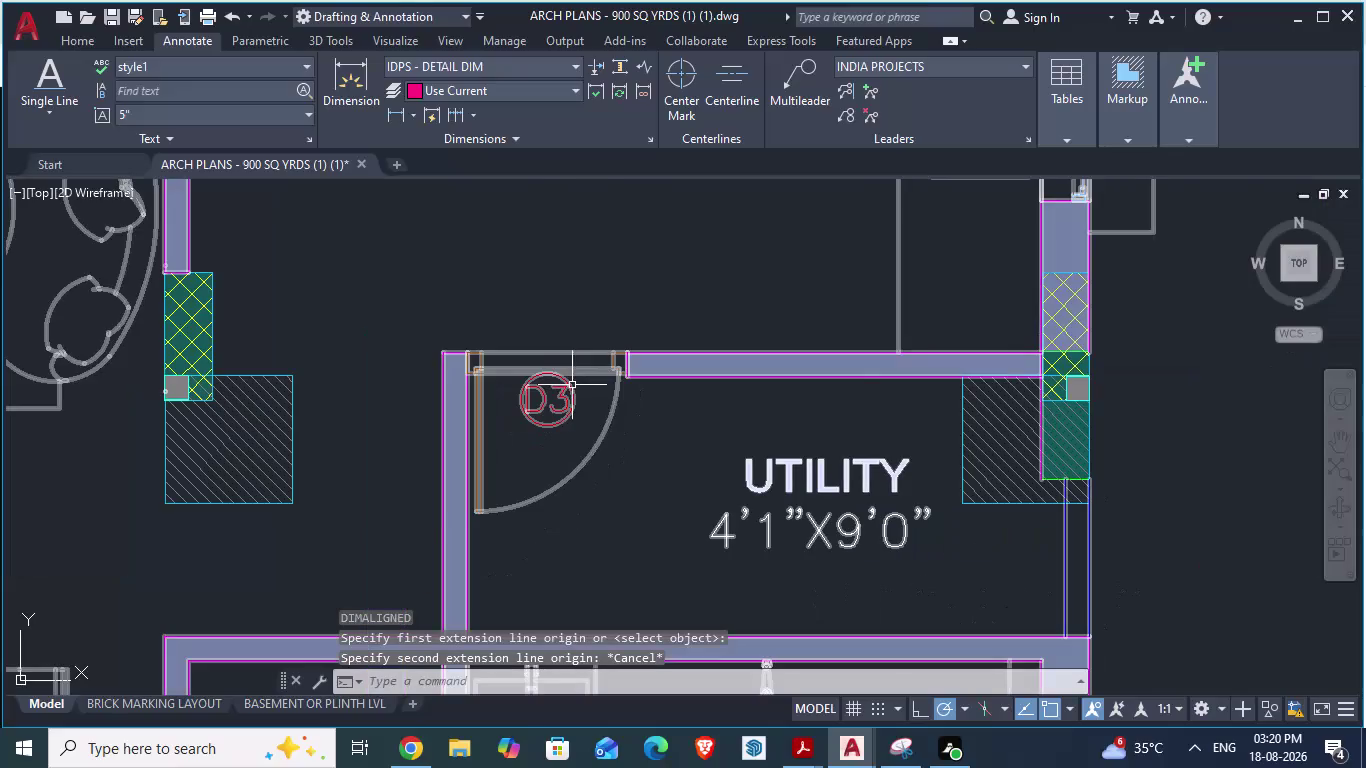
Switch to GF_AUTOCAD and start an aligned dimension on the opening, then cancel it.
scroll(down, 3)
scroll(down, 3)
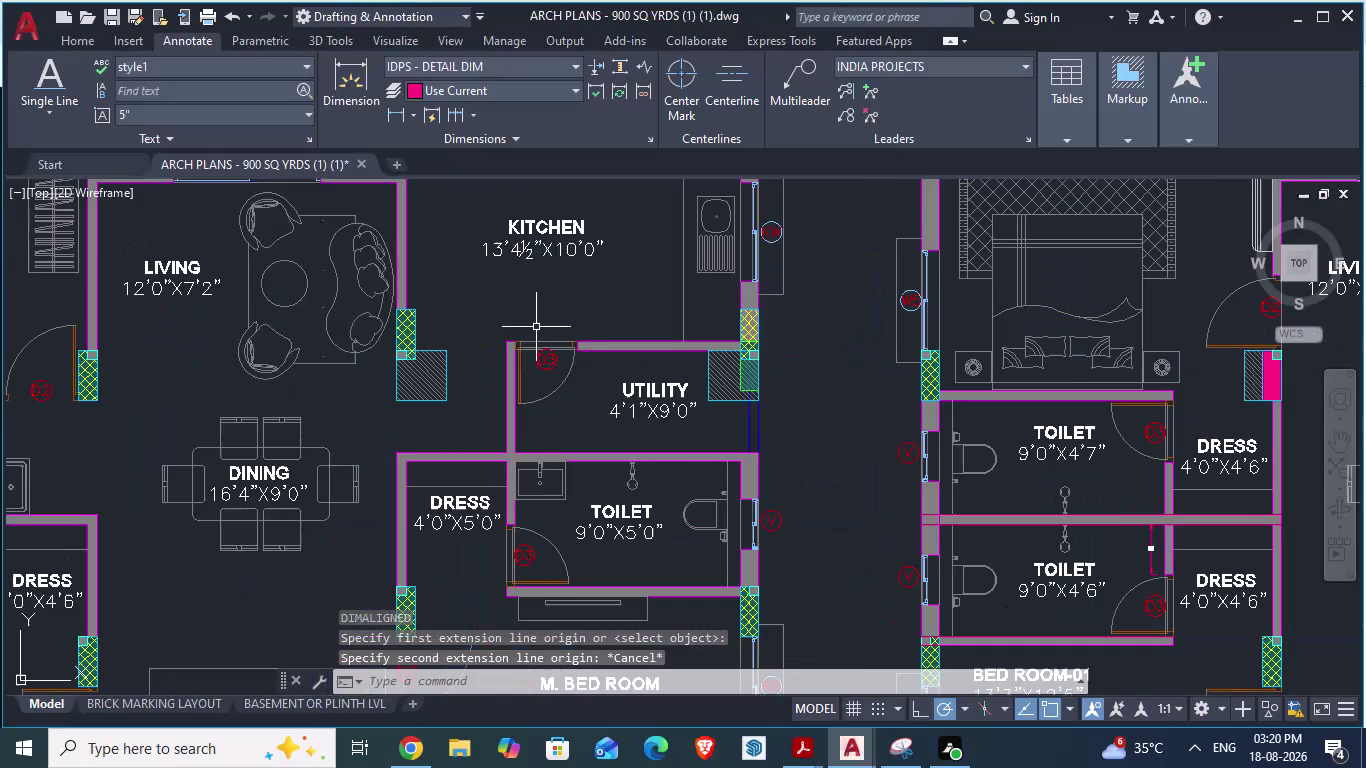
key(Tab)
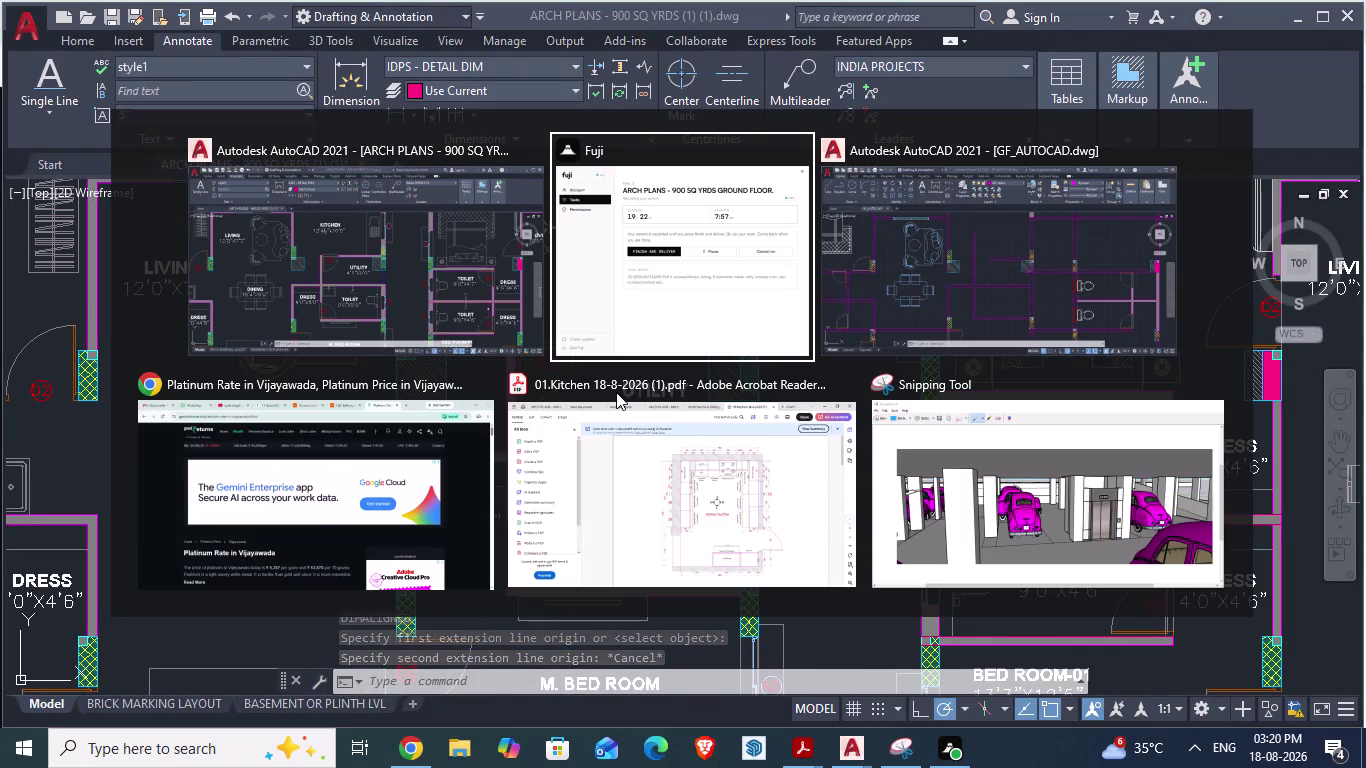
key(alt+Tab)
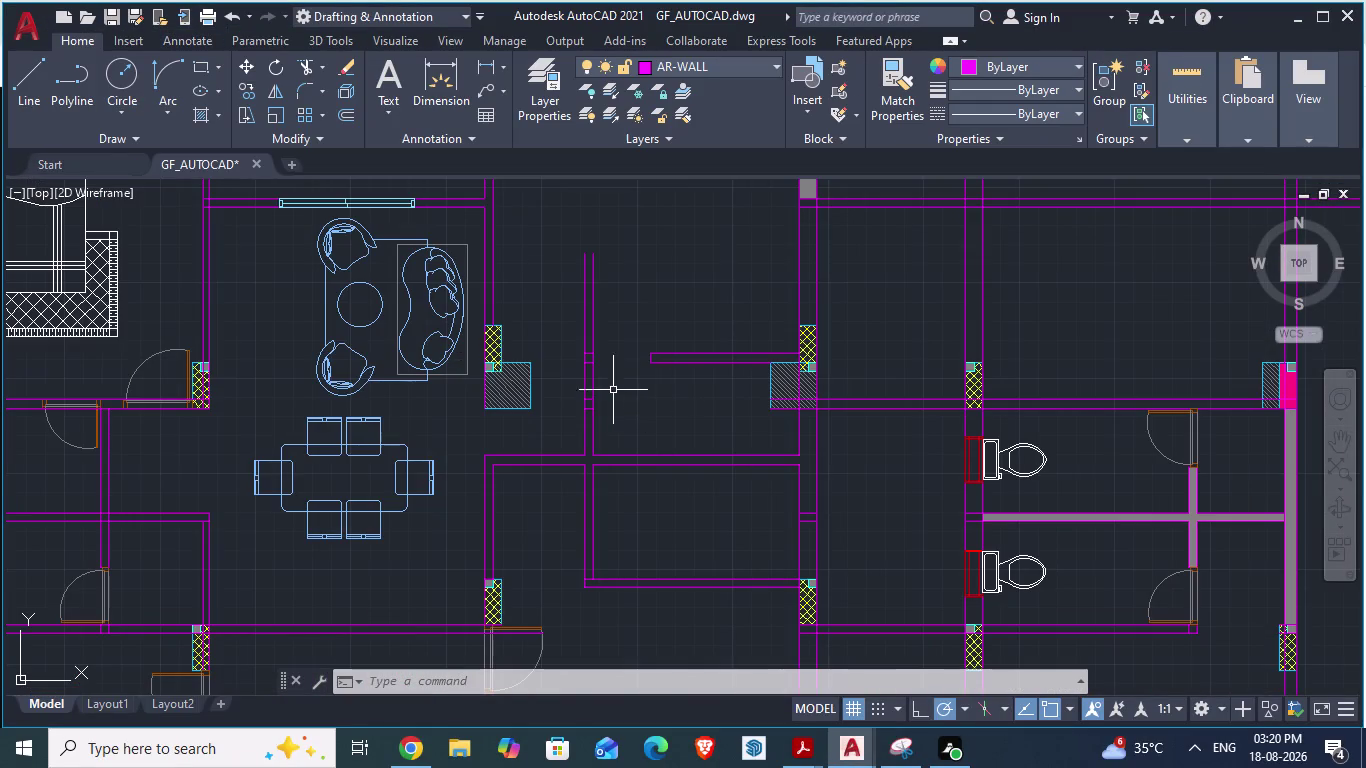
scroll(up, 3)
text(d)
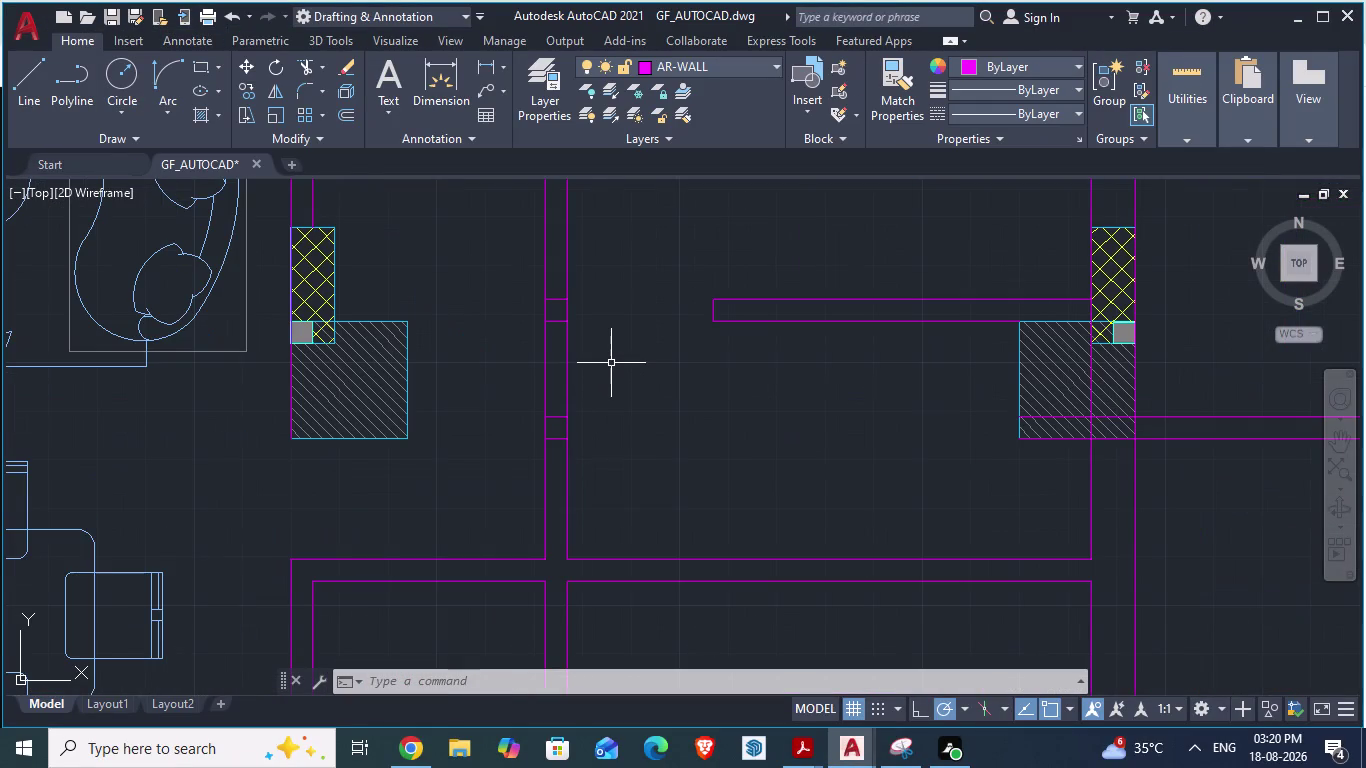
text(a)
key(Return)
scroll(up, 3)
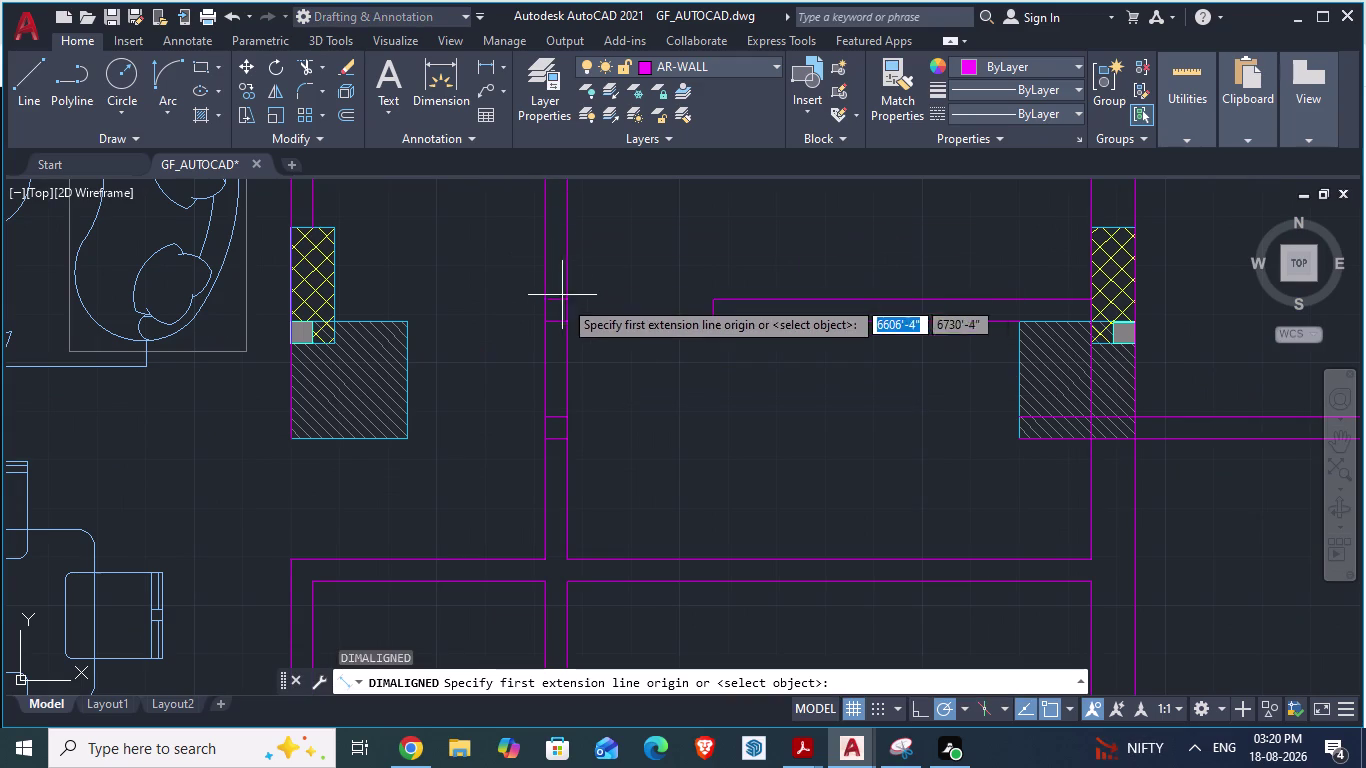
click(567, 302)
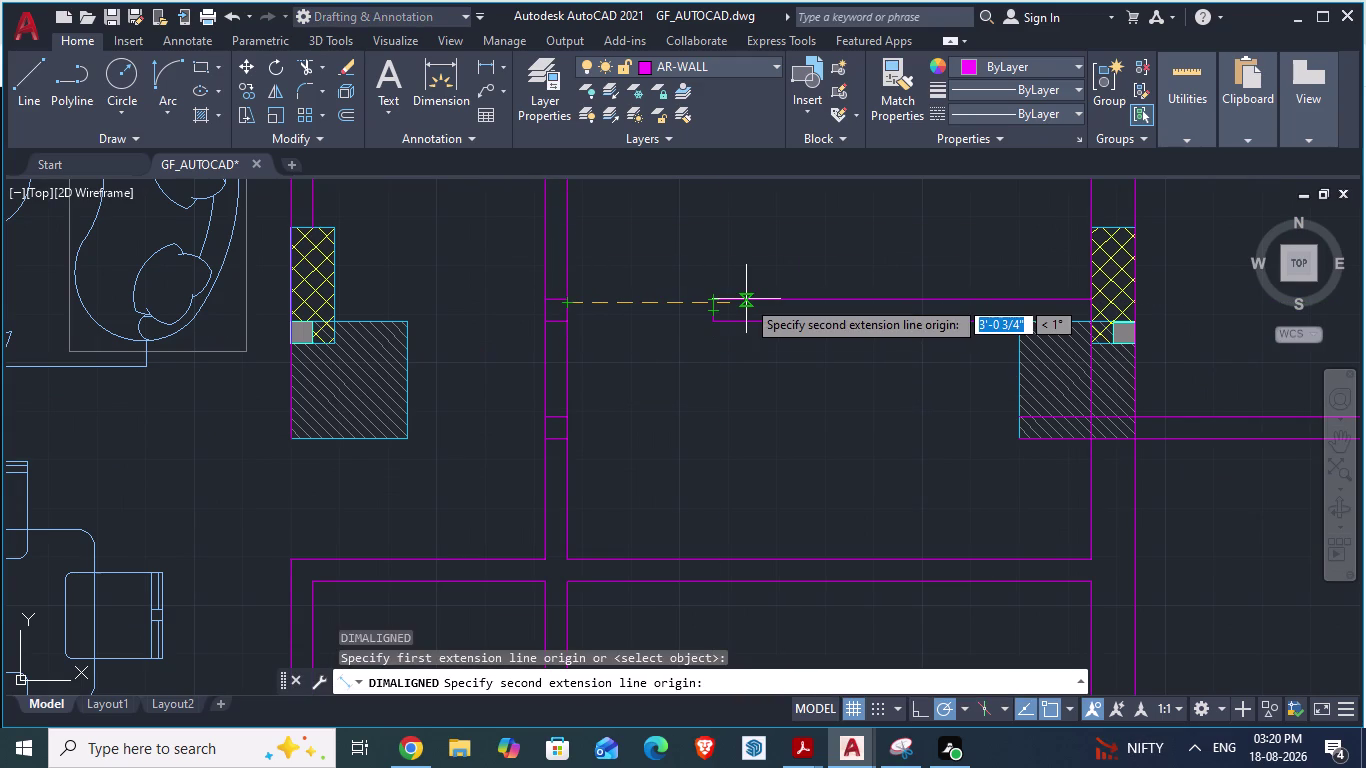
key(Escape)
Rerun DA from the opening's wall edge to read its width, then cancel.
scroll(up, 3)
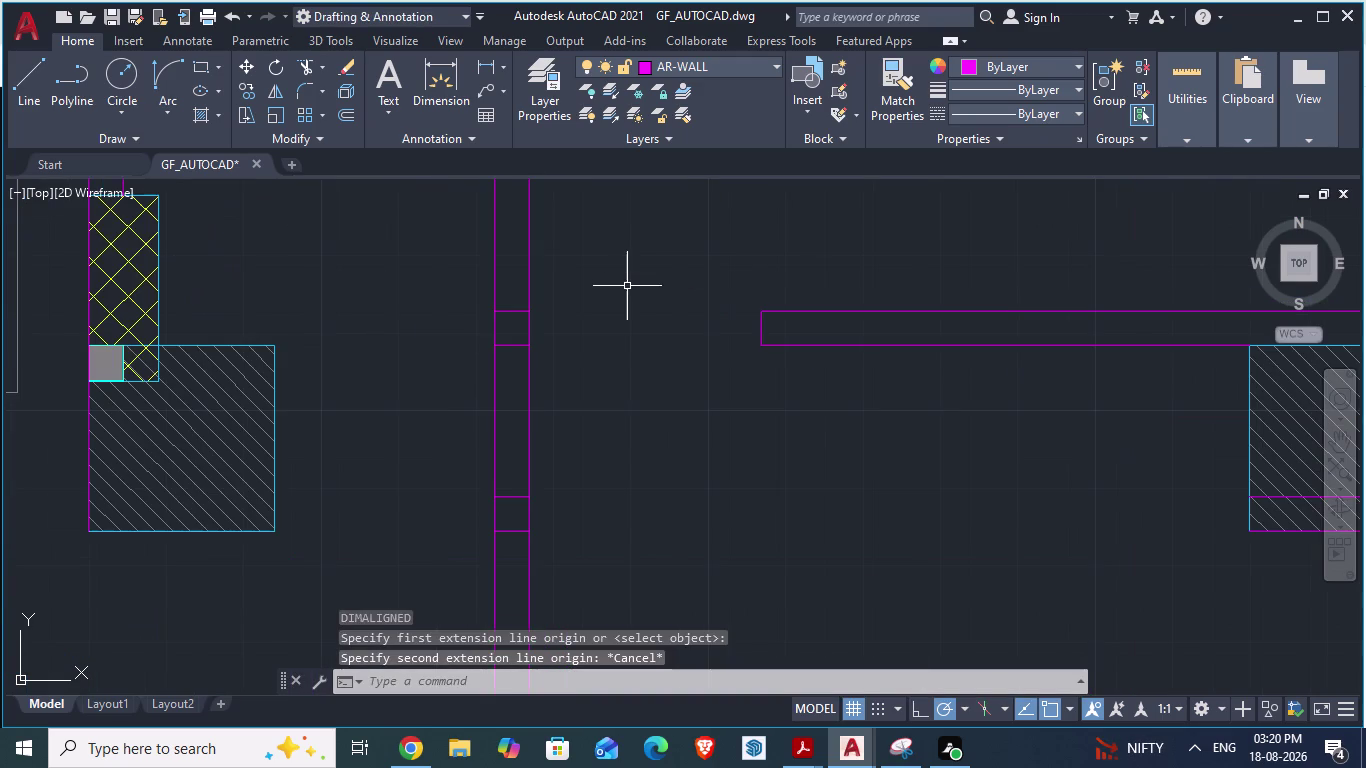
text(da)
key(Return)
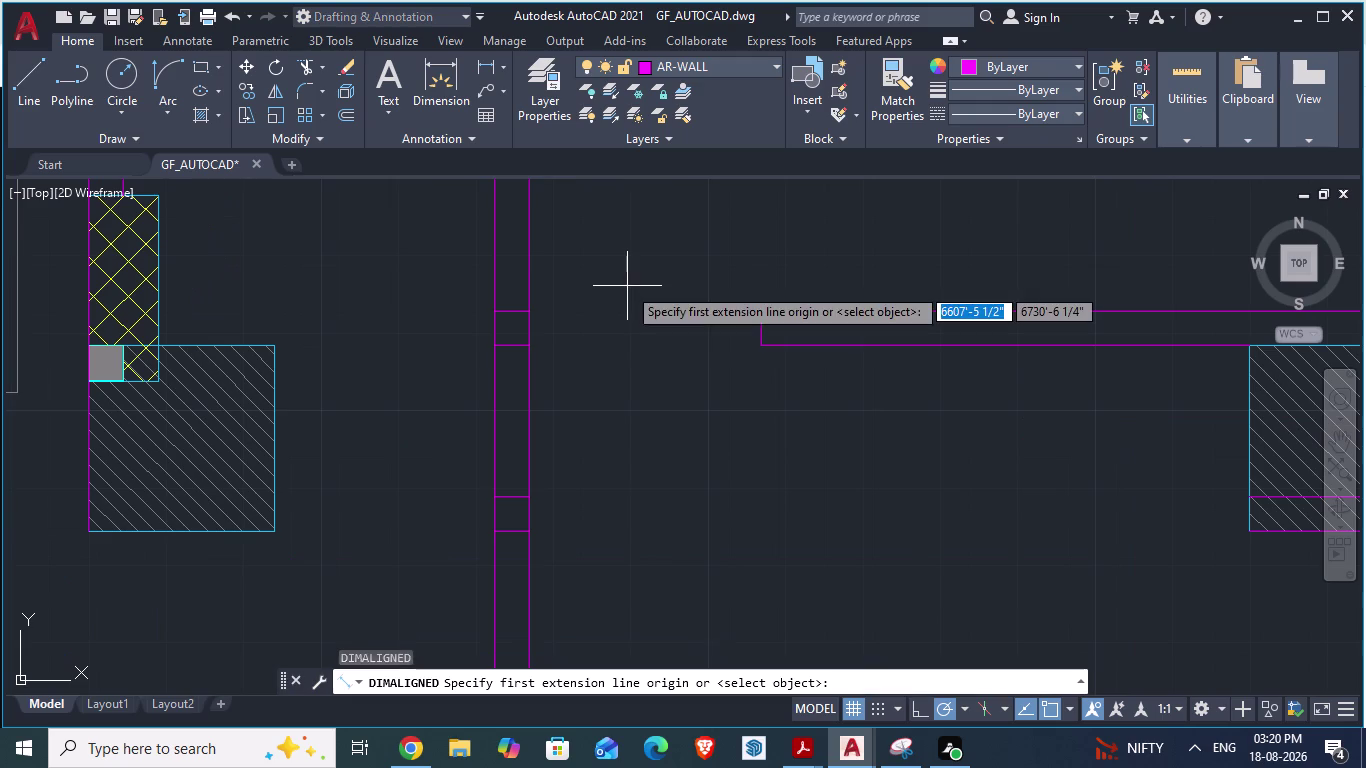
click(761, 309)
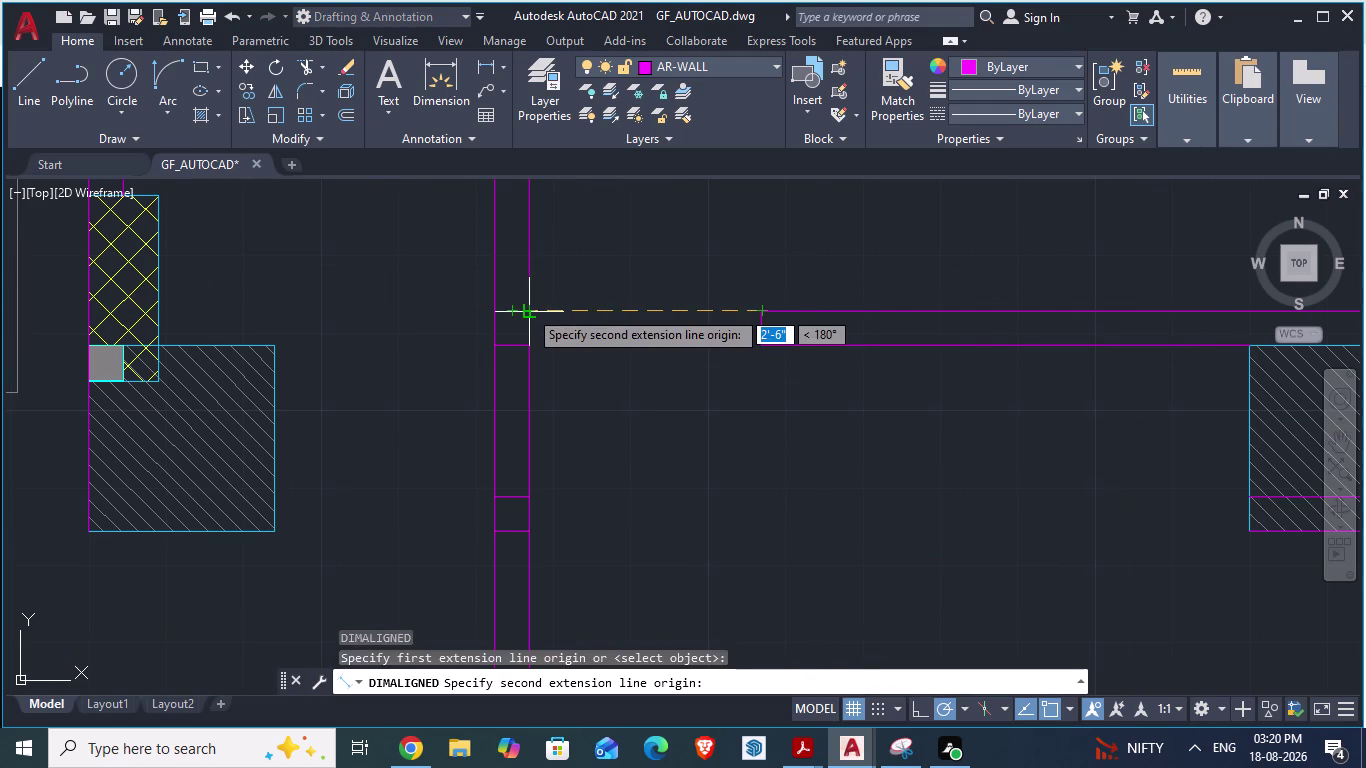
key(Escape)
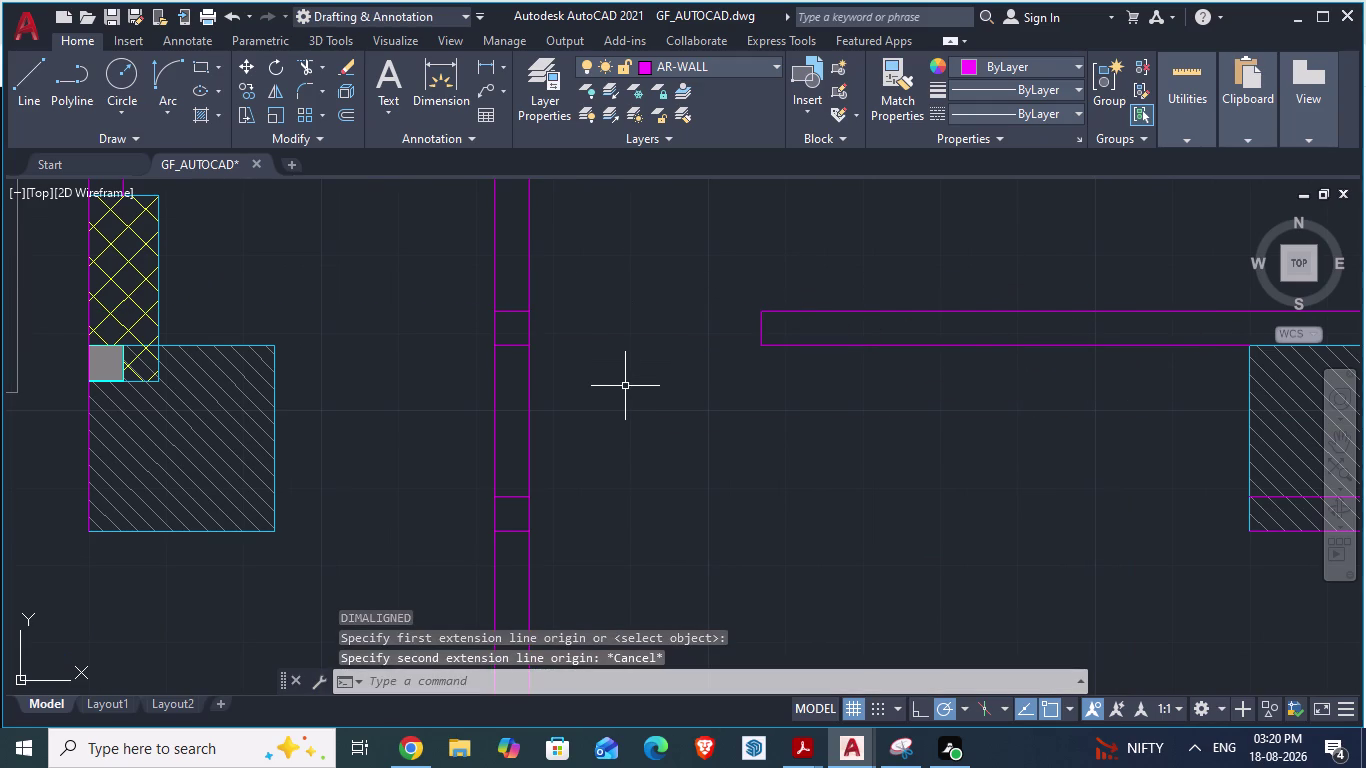
Flip to ARCH PLANS for comparison and return to GF_AUTOCAD.
key(alt+Tab)
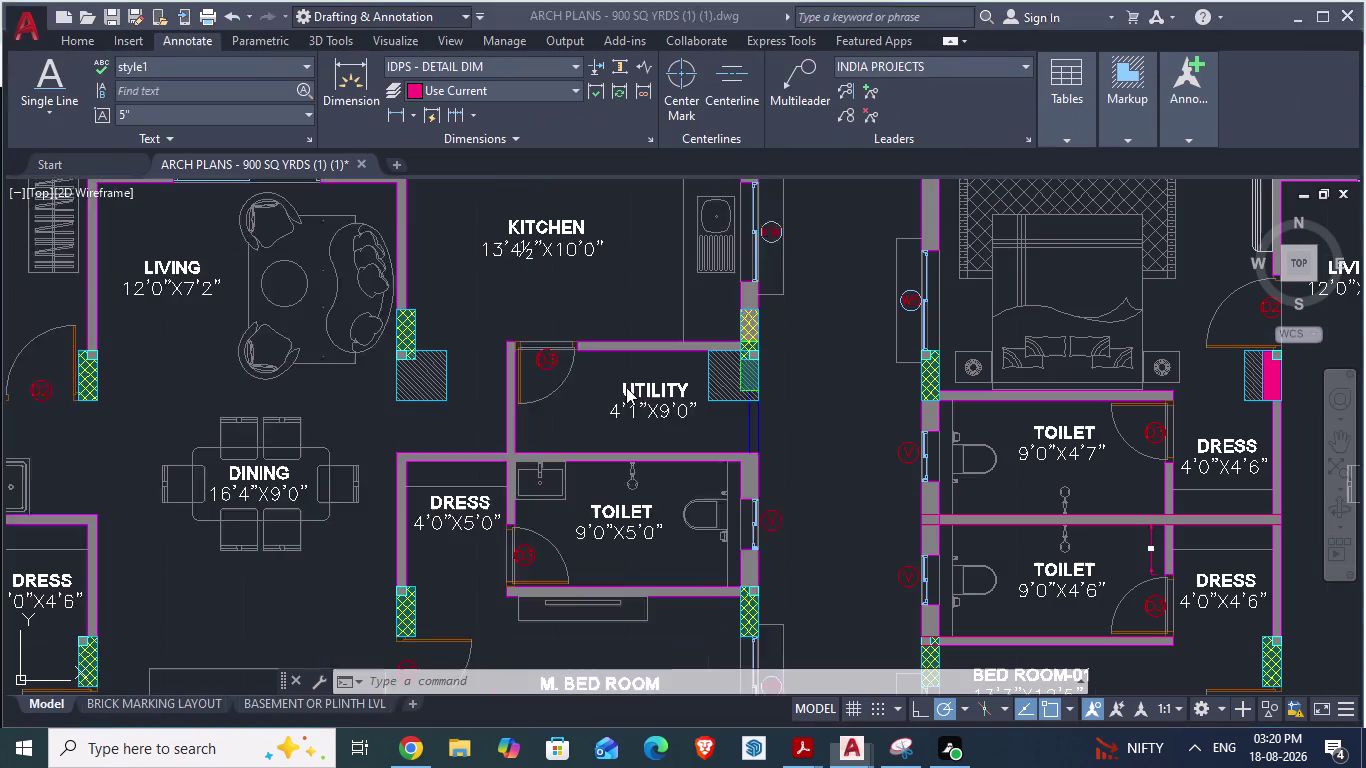
key(alt+Tab)
key(alt+Tab)
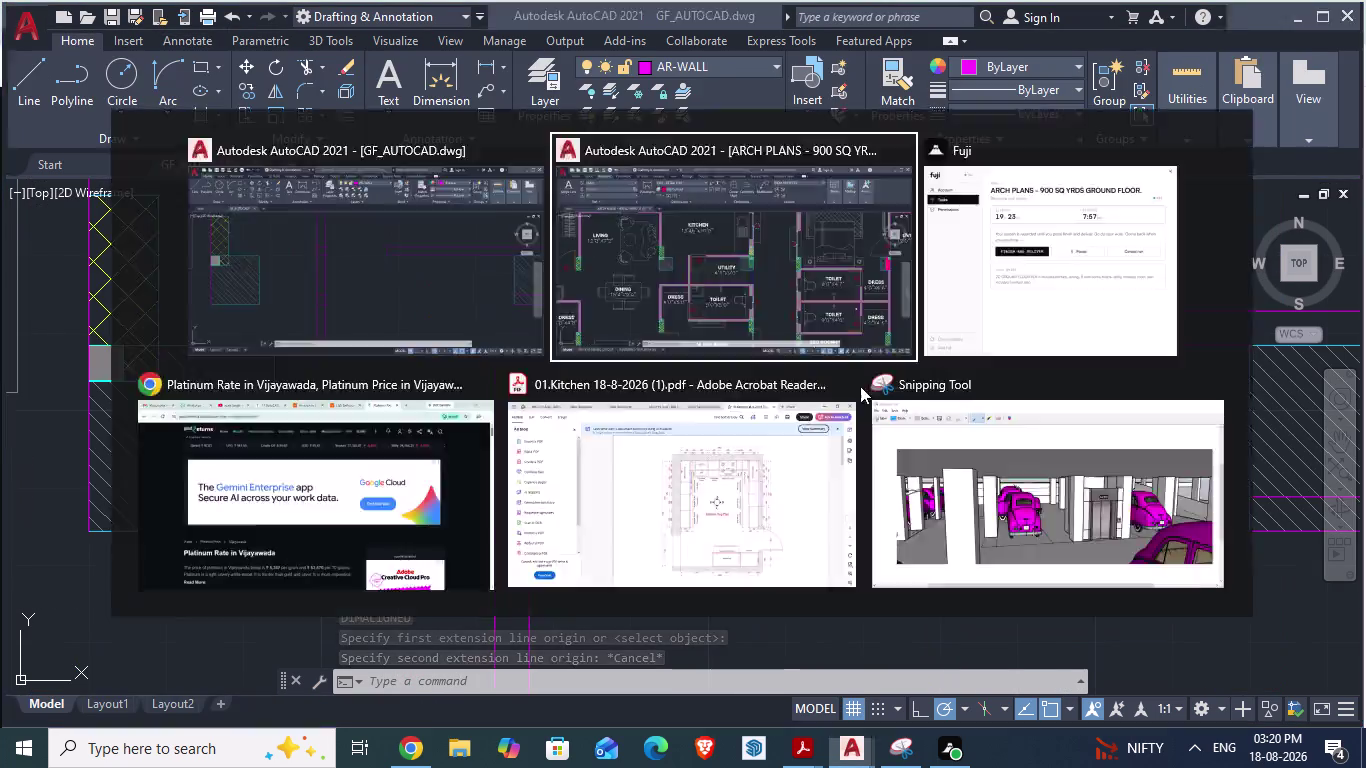
key(alt+Tab)
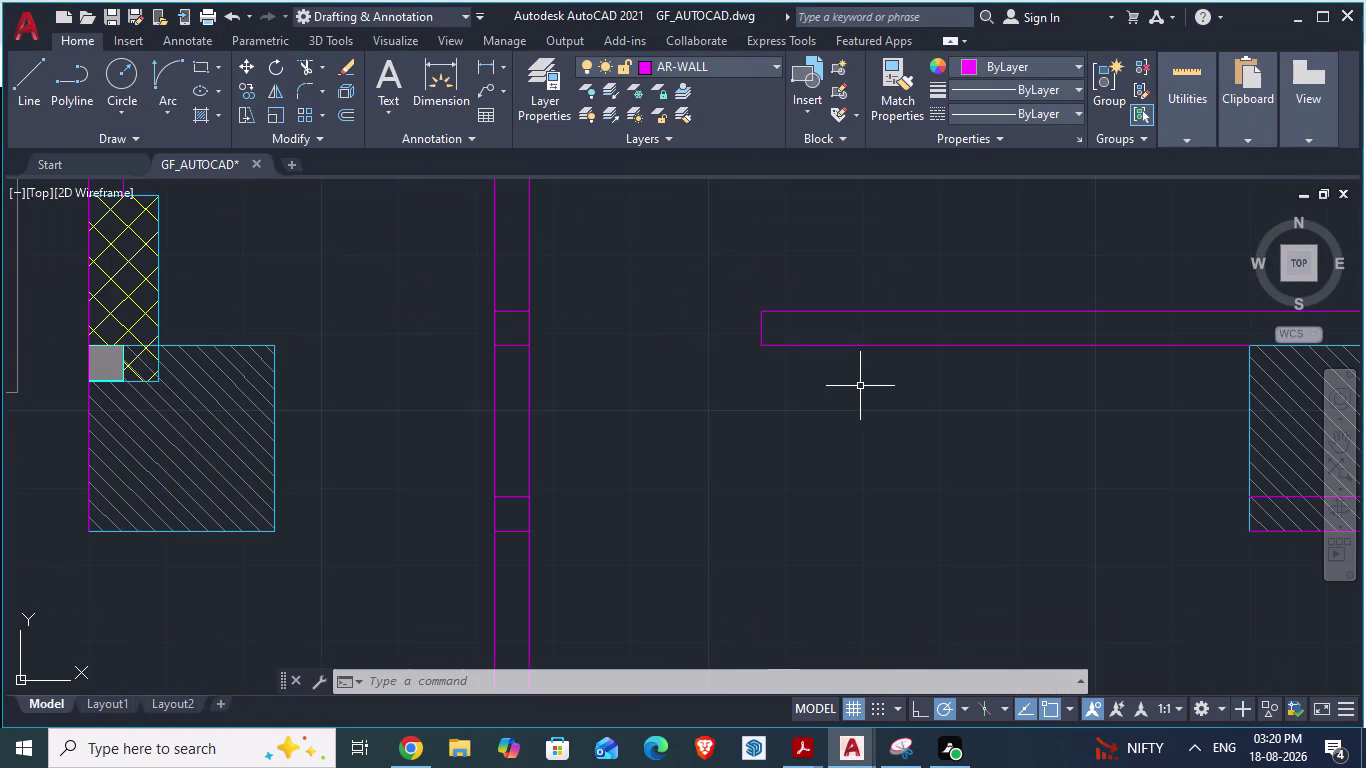
key(alt+Tab)
key(alt+Tab)
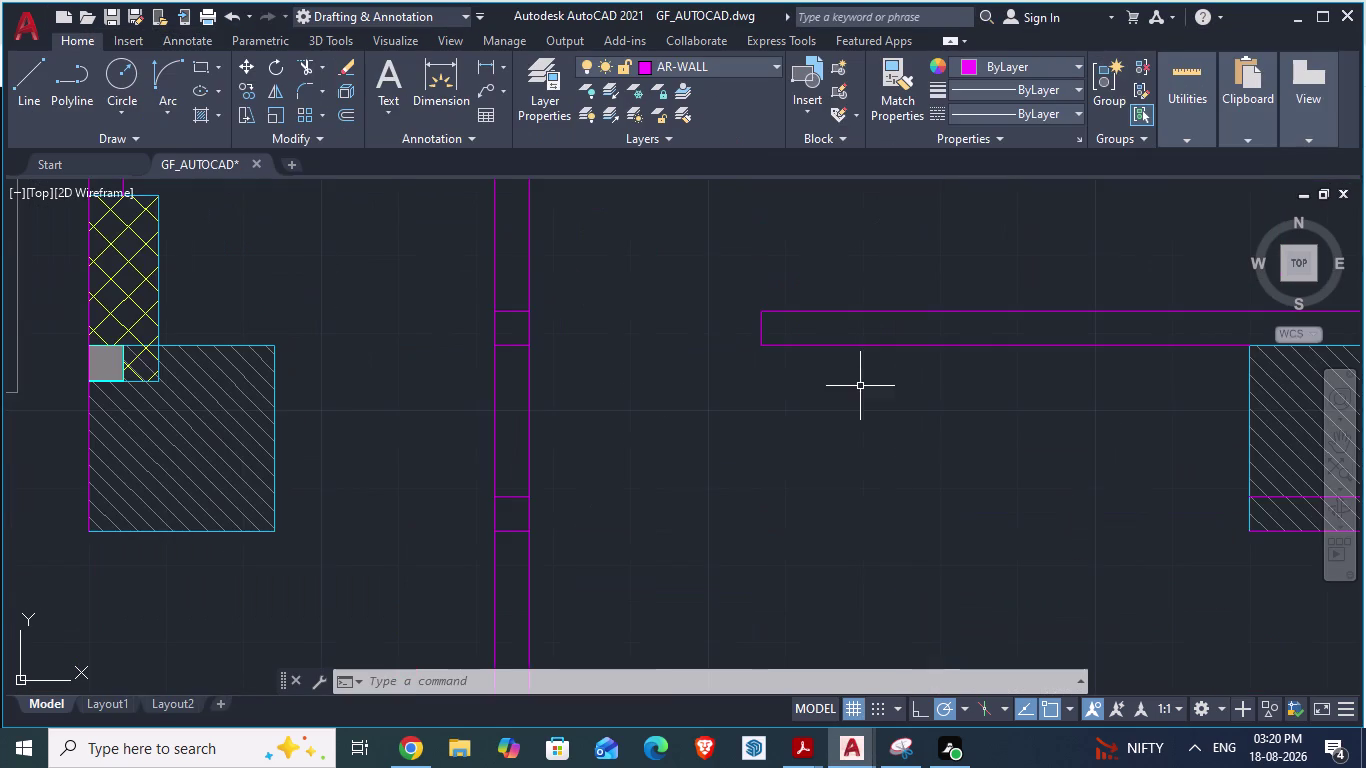
scroll(down, 3)
Trim the wall lines crossing the opening and a leftover wall segment.
text(t)
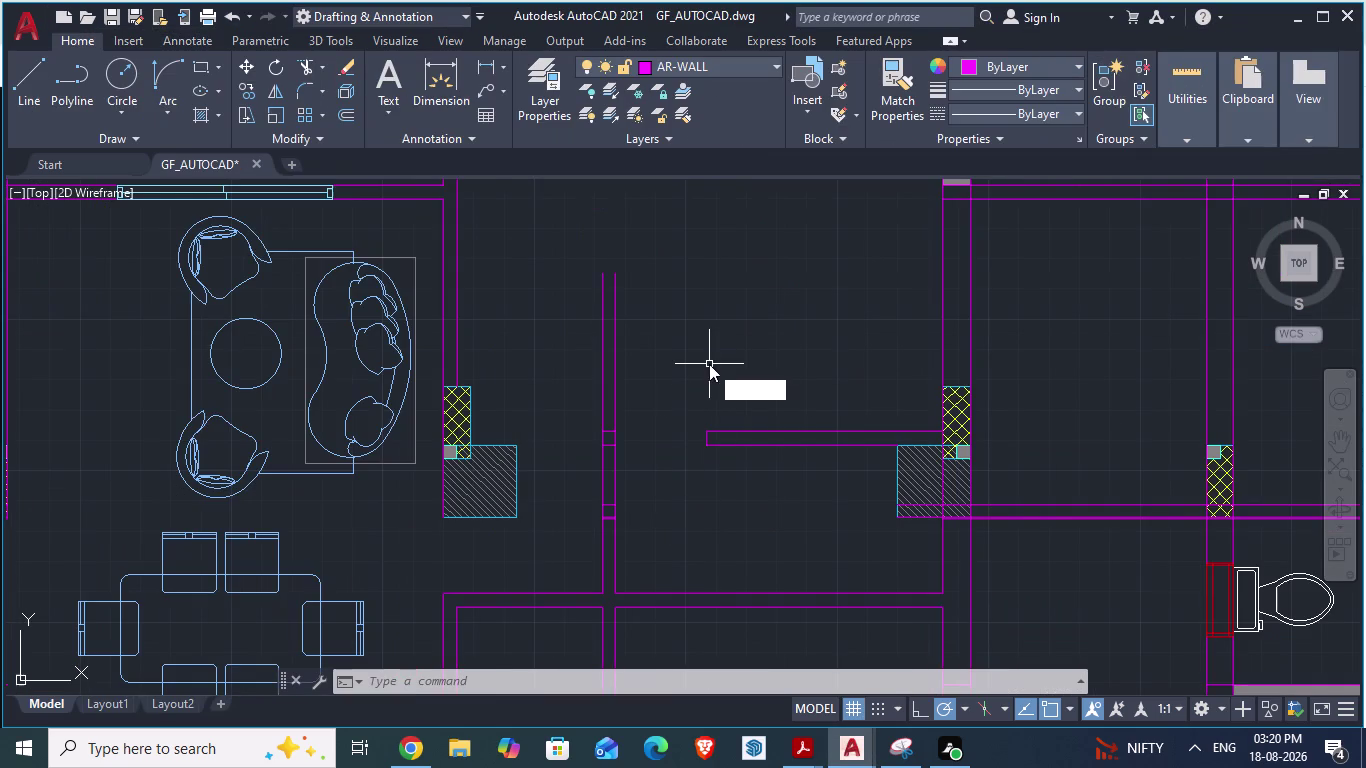
text(r)
key(Return)
drag(586, 321, 632, 338)
scroll(up, 3)
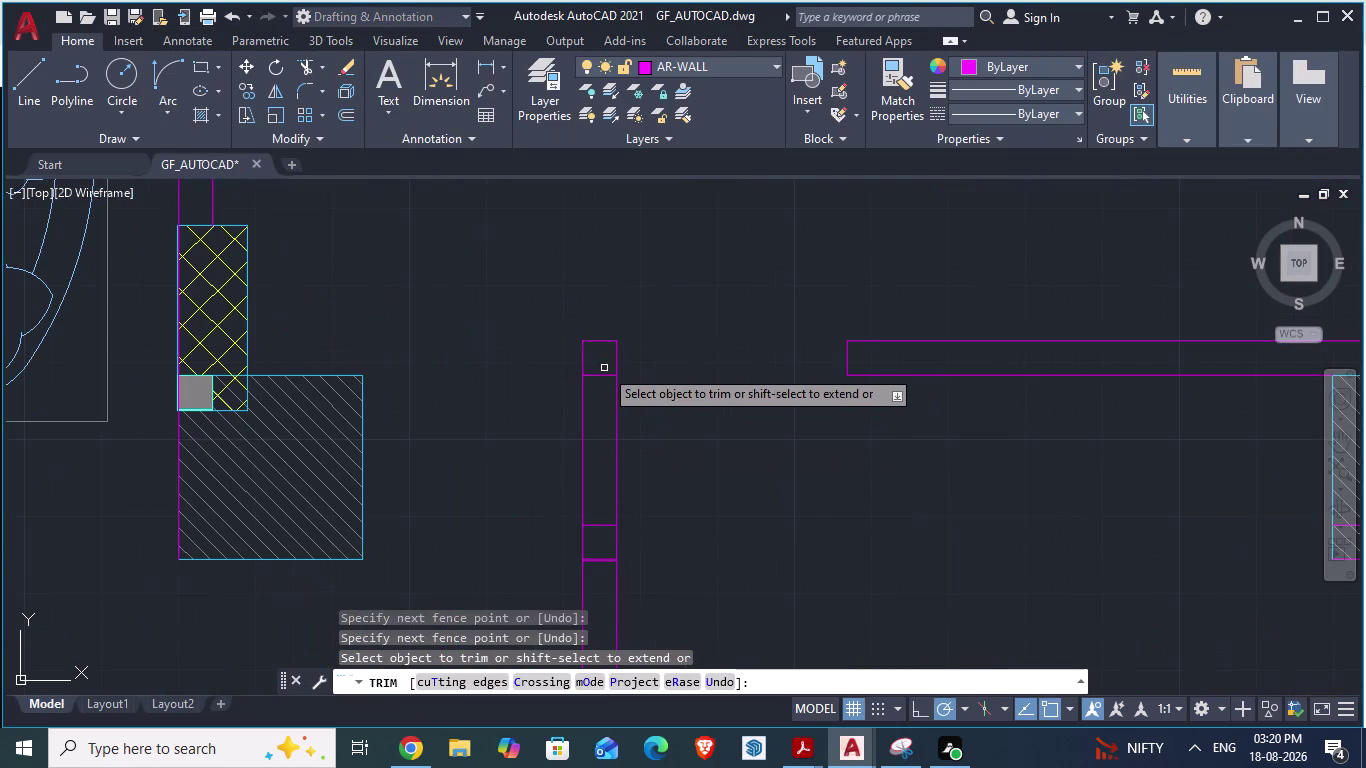
click(603, 377)
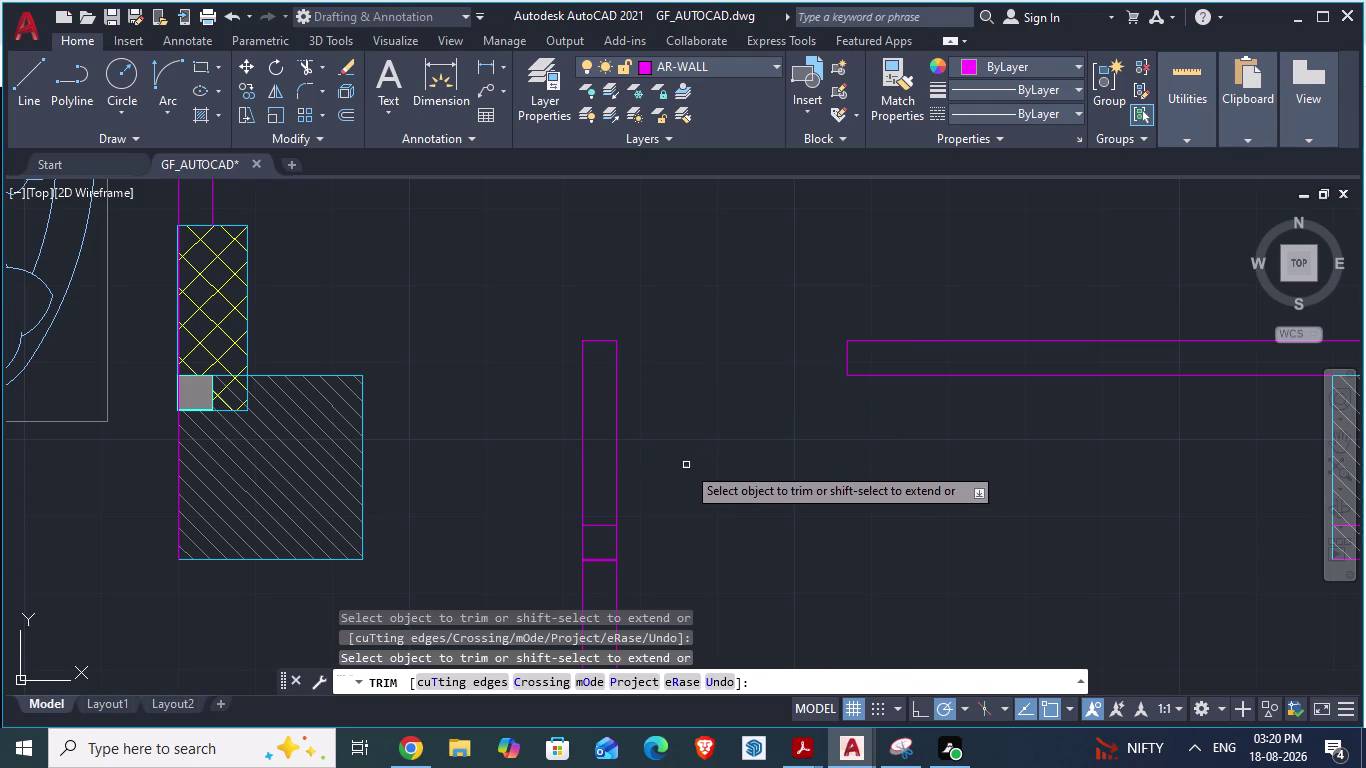
Trim the cross lines inside the vertical wall and bring up ARCH PLANS.
key(alt+Tab)
key(alt+Tab)
scroll(up, 3)
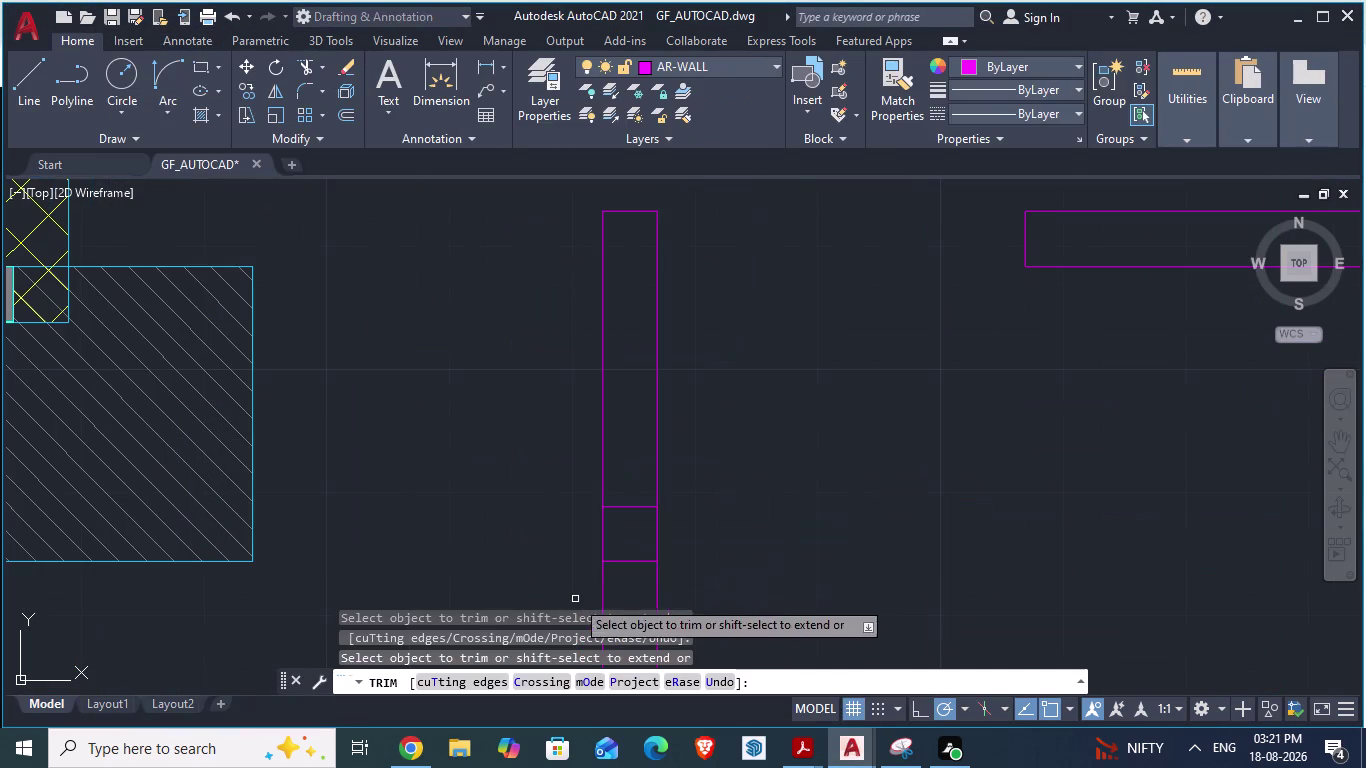
drag(622, 491, 615, 579)
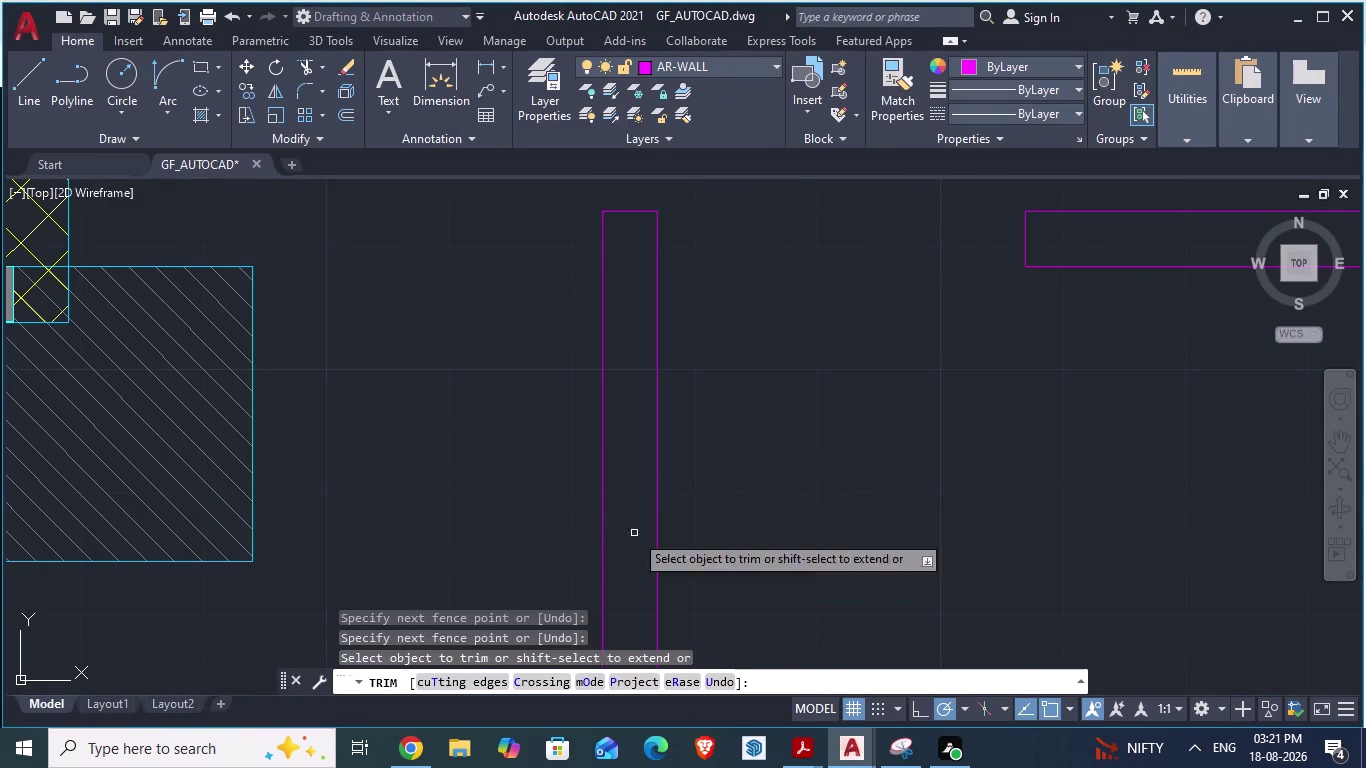
scroll(down, 3)
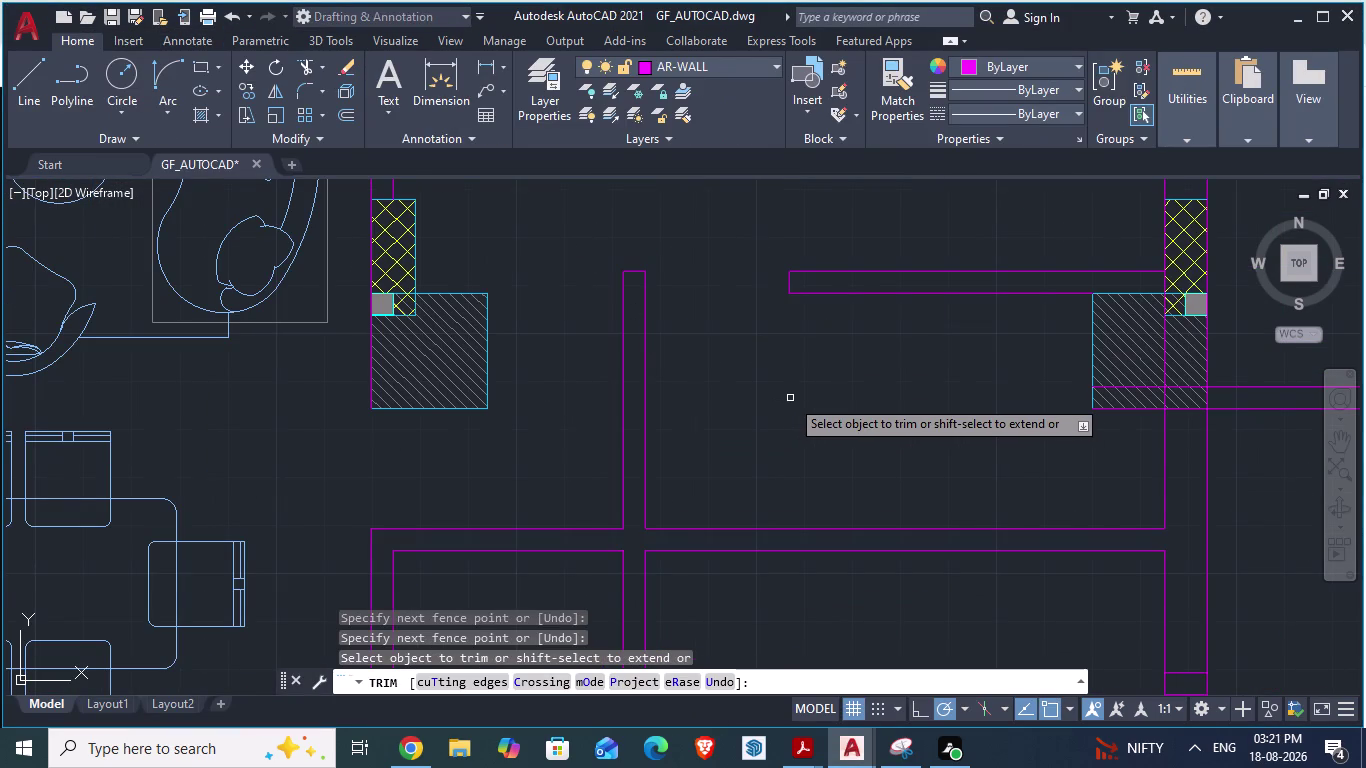
key(alt+Tab)
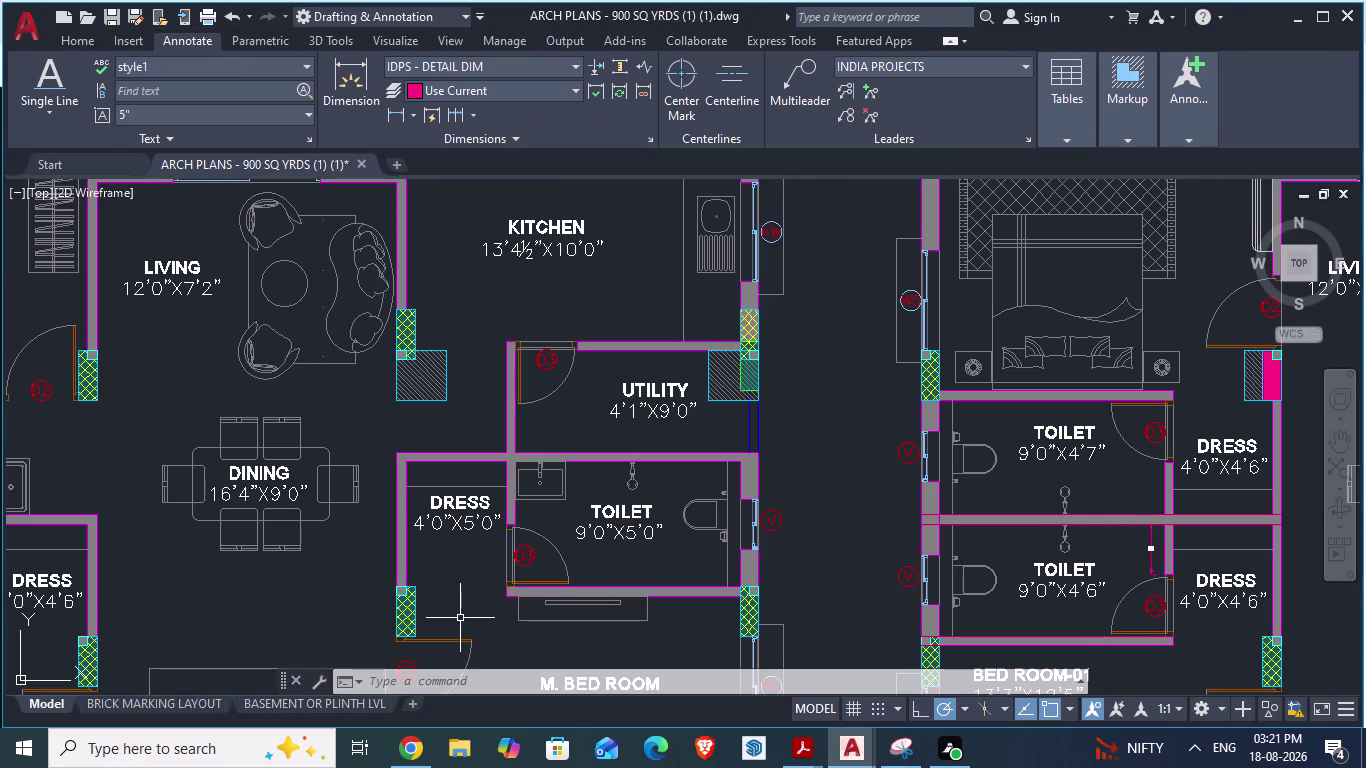
In ARCH PLANS, start an aligned dimension from the toilet door opening's lower corner.
scroll(up, 3)
scroll(up, 3)
scroll(up, 3)
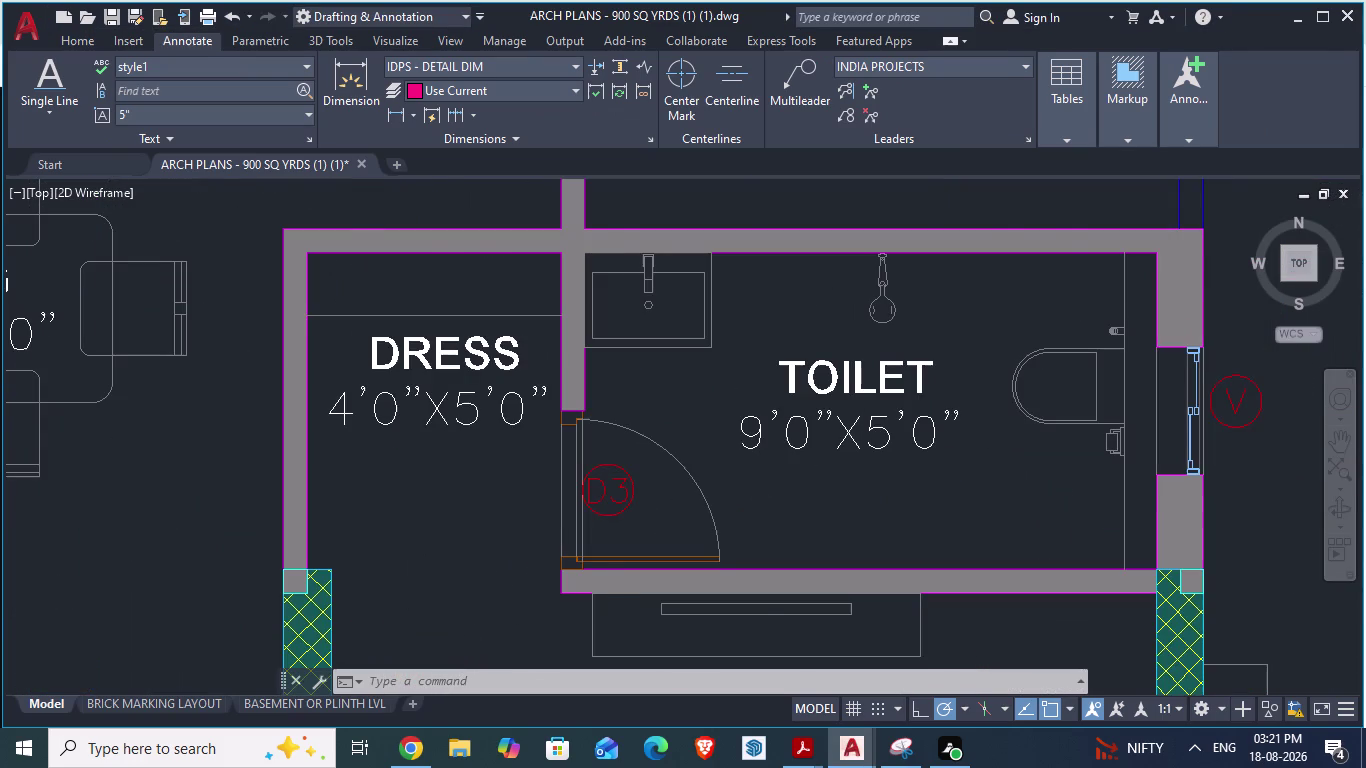
key(d)
key(a)
key(Return)
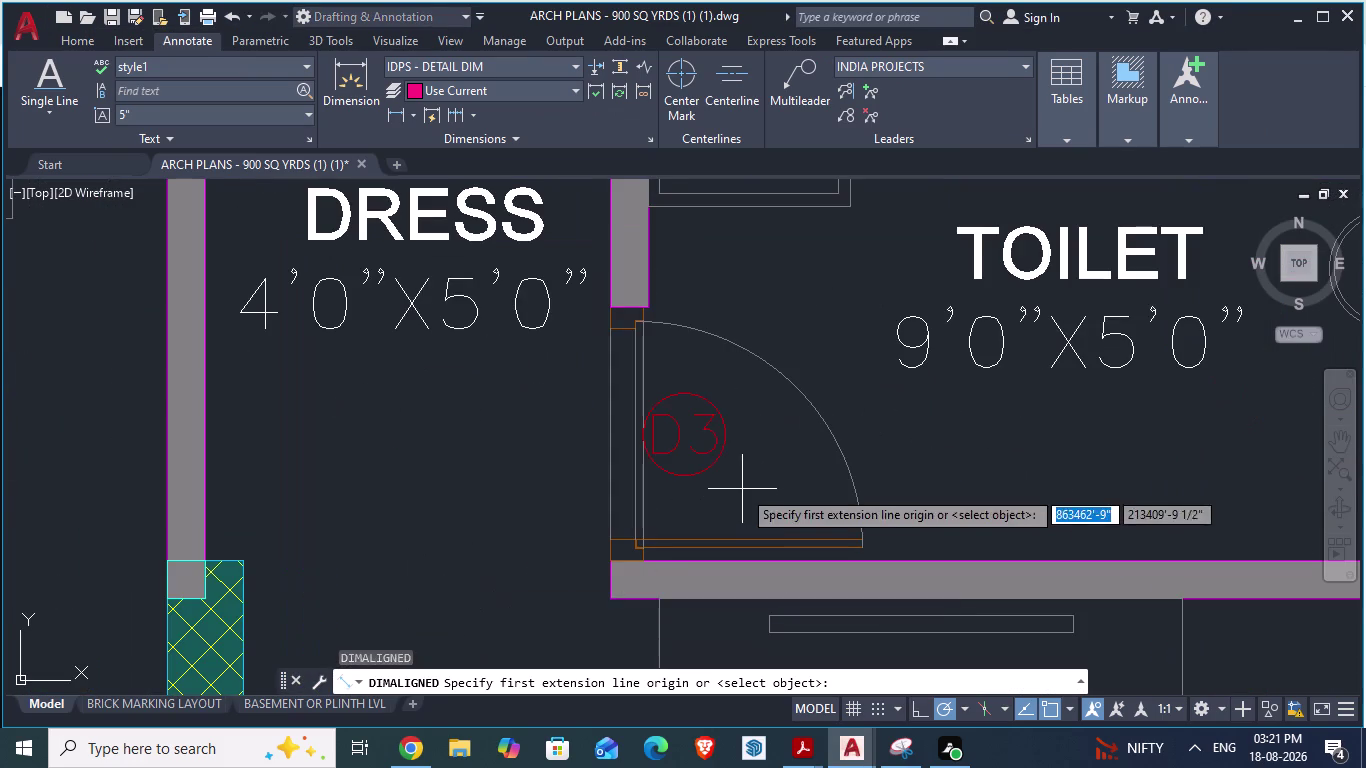
scroll(up, 3)
click(531, 605)
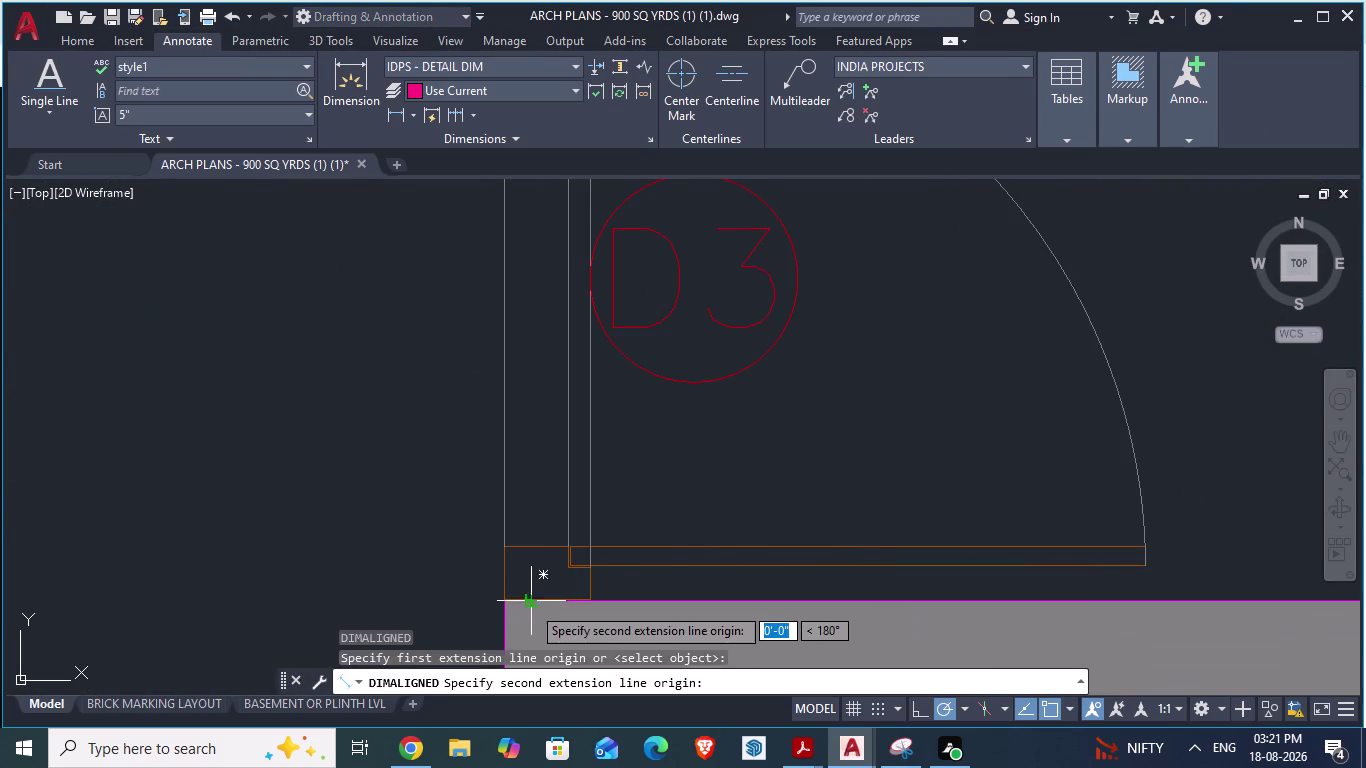
scroll(down, 3)
scroll(down, 3)
scroll(up, 3)
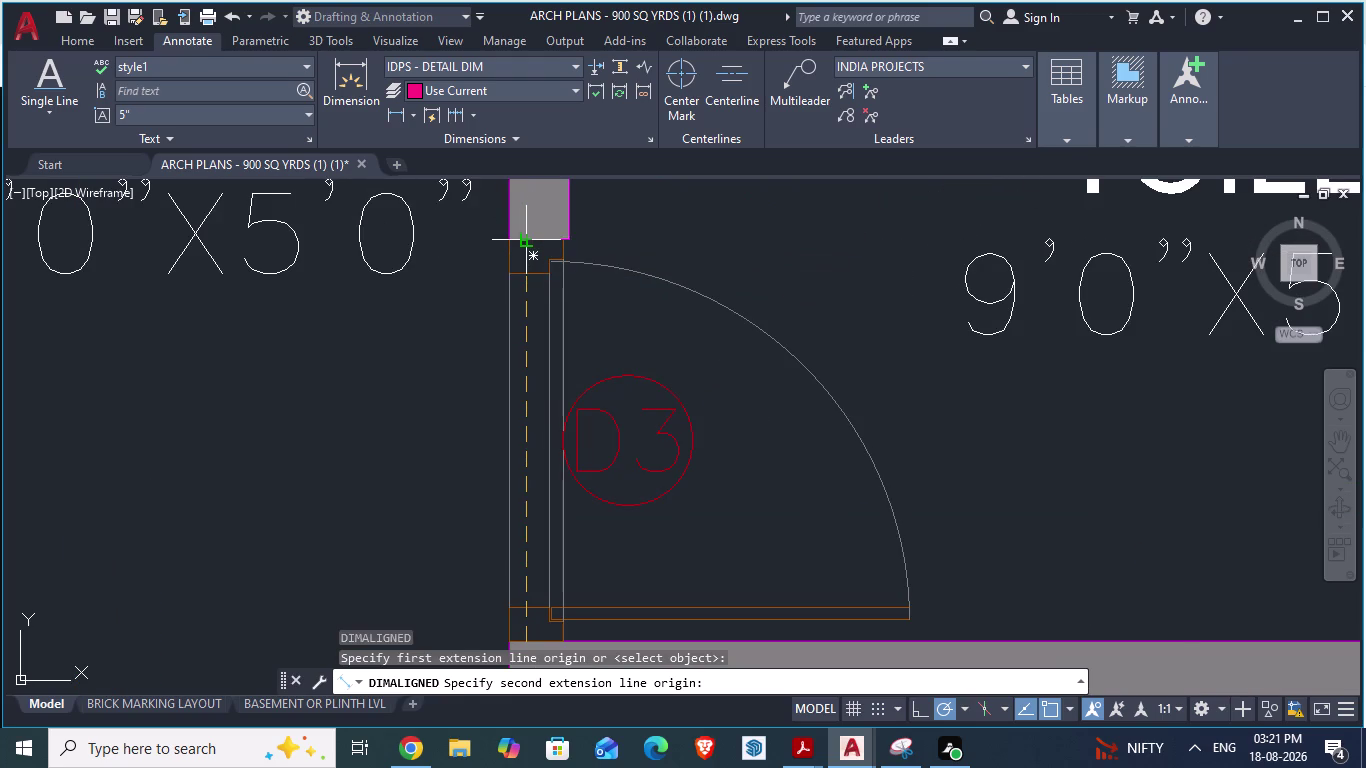
Switch back to the GF_AUTOCAD drawing.
key(alt+Tab)
scroll(down, 3)
scroll(down, 3)
scroll(up, 3)
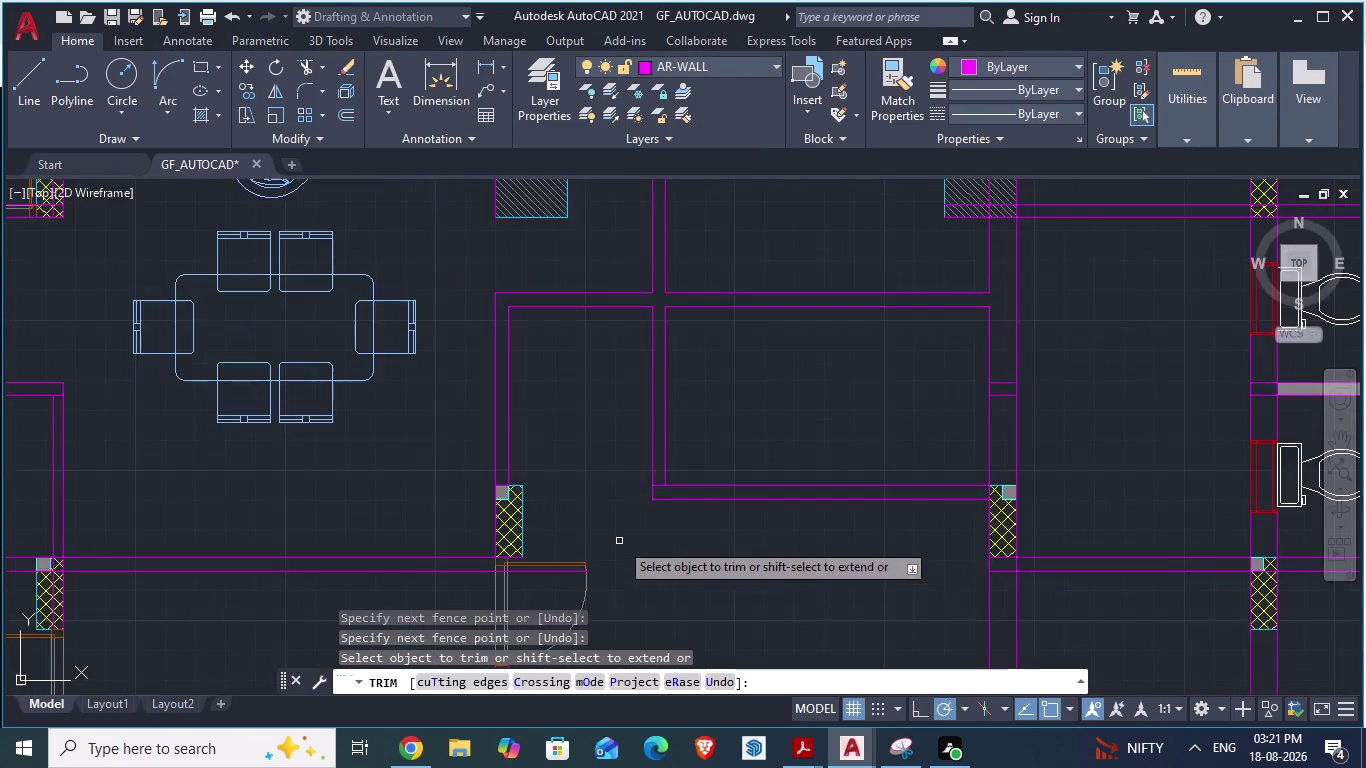
Cancel the unfinished trim so no command is left running.
scroll(up, 3)
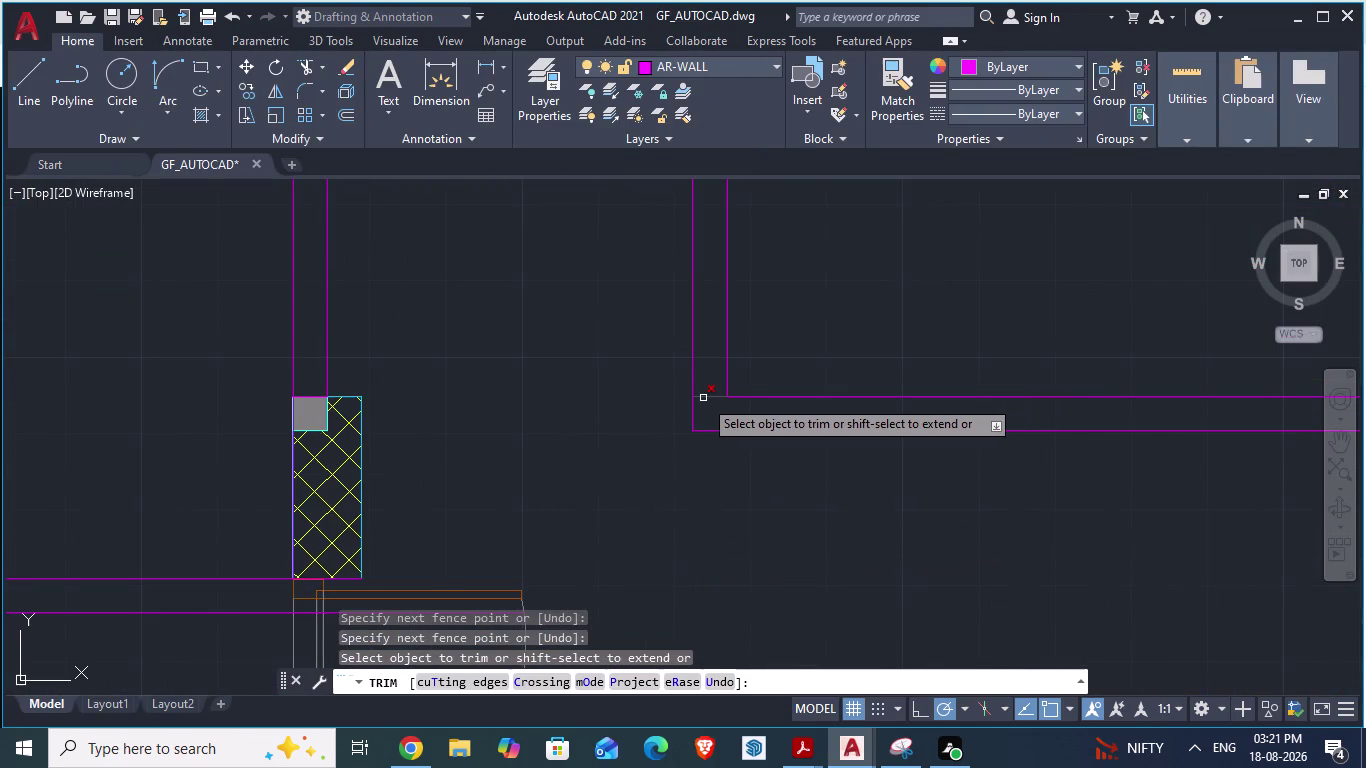
scroll(down, 3)
key(Escape)
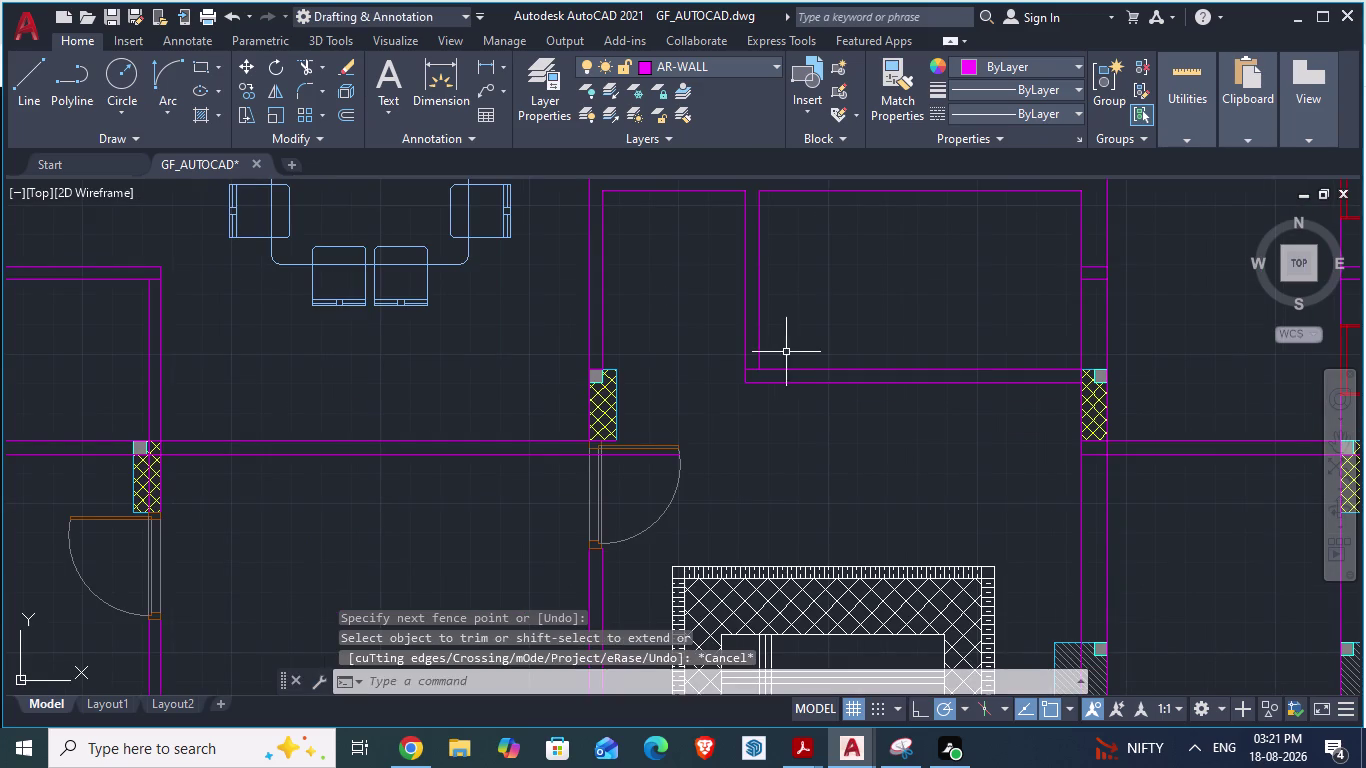
key(space)
scroll(up, 3)
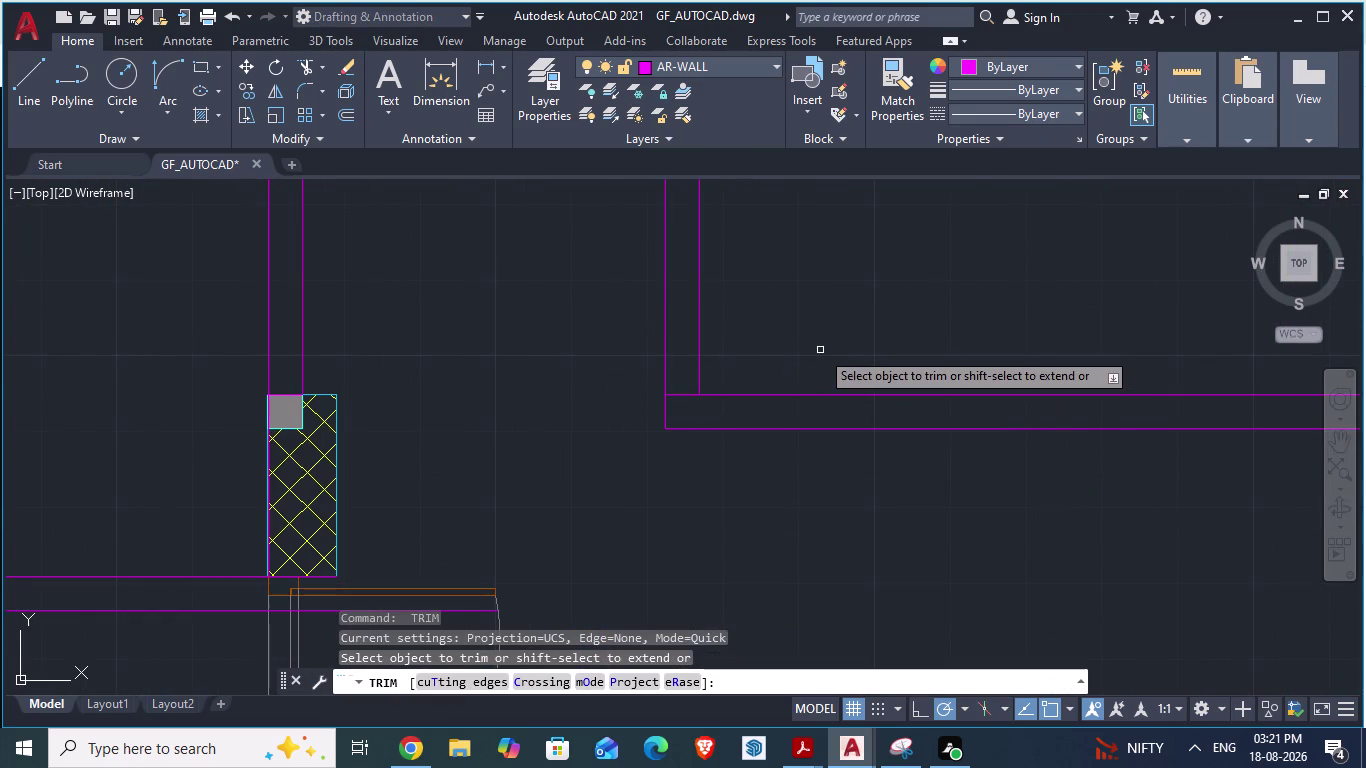
key(space)
key(Escape)
scroll(up, 3)
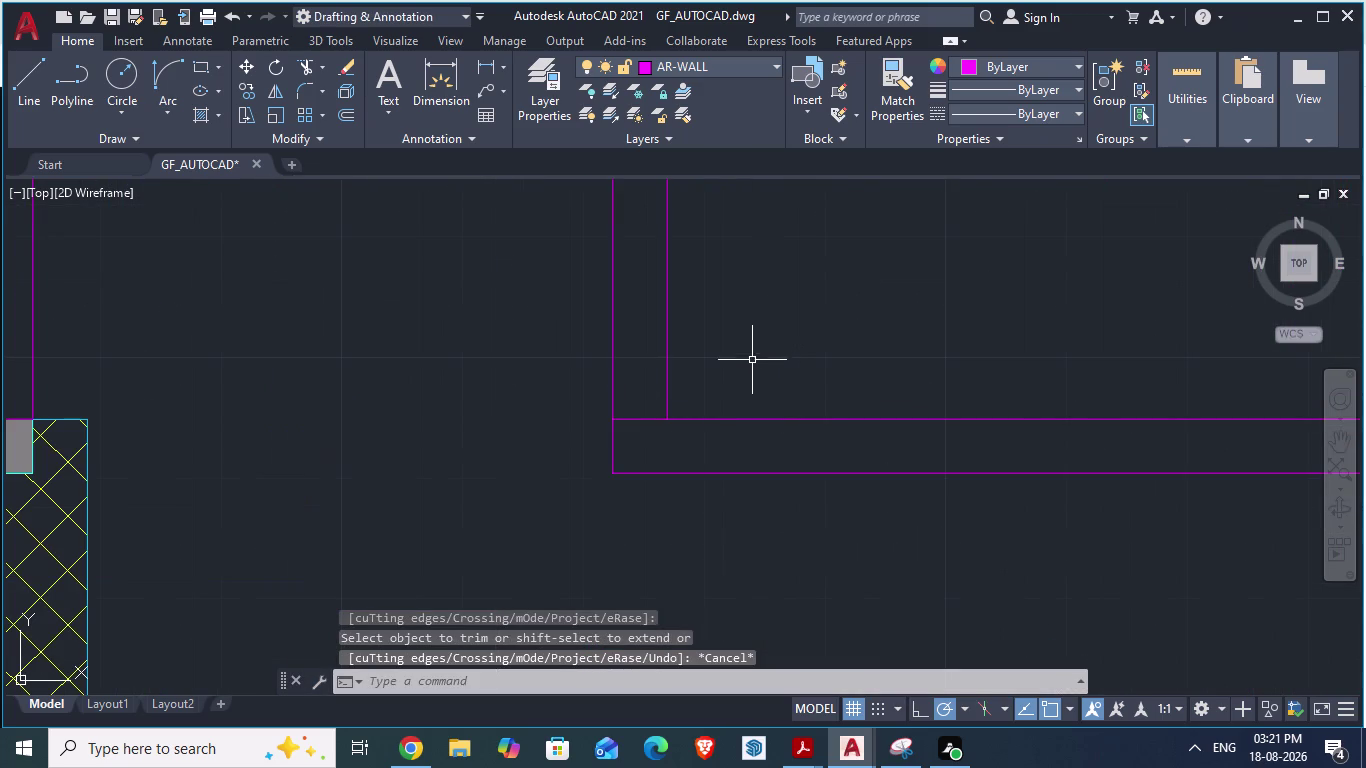
Offset the horizontal wall line 2'6" upward.
key(o)
key(Return)
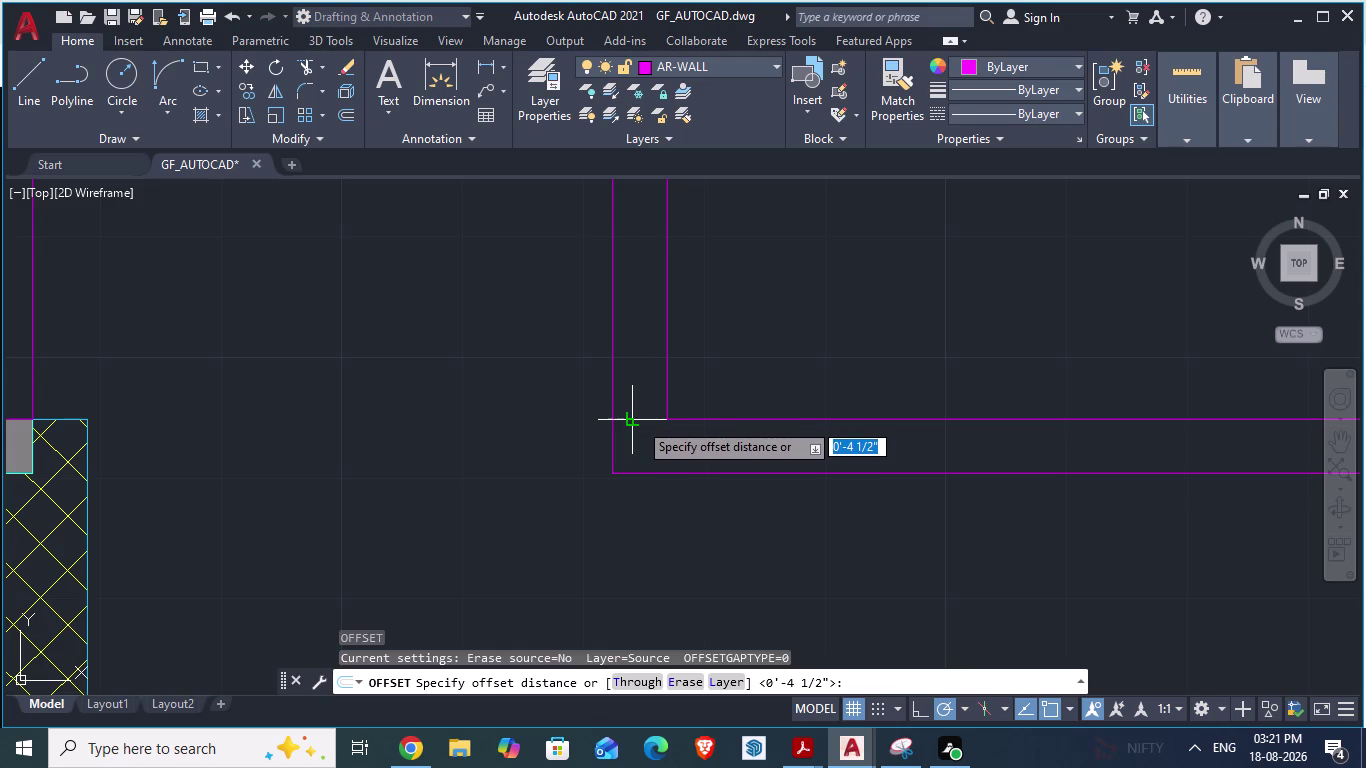
text(2'6)
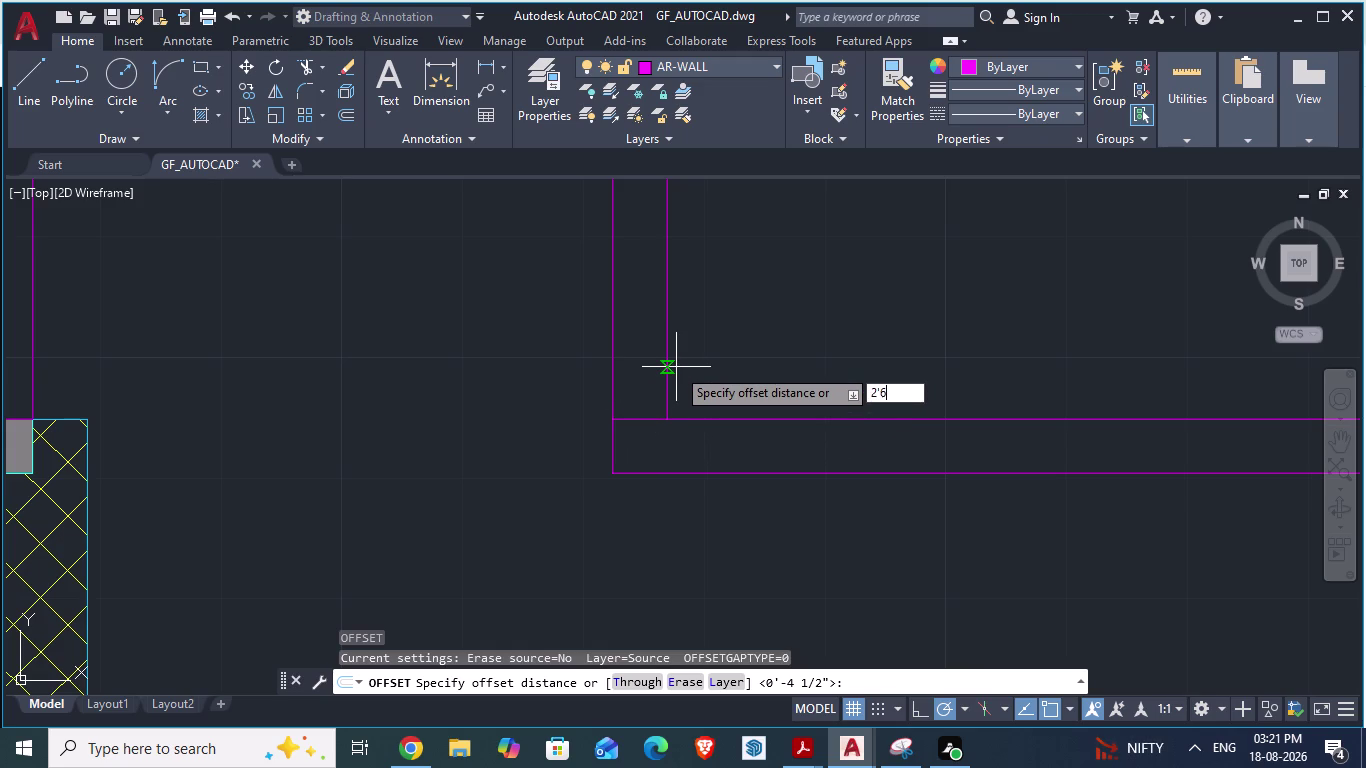
text(")
key(Return)
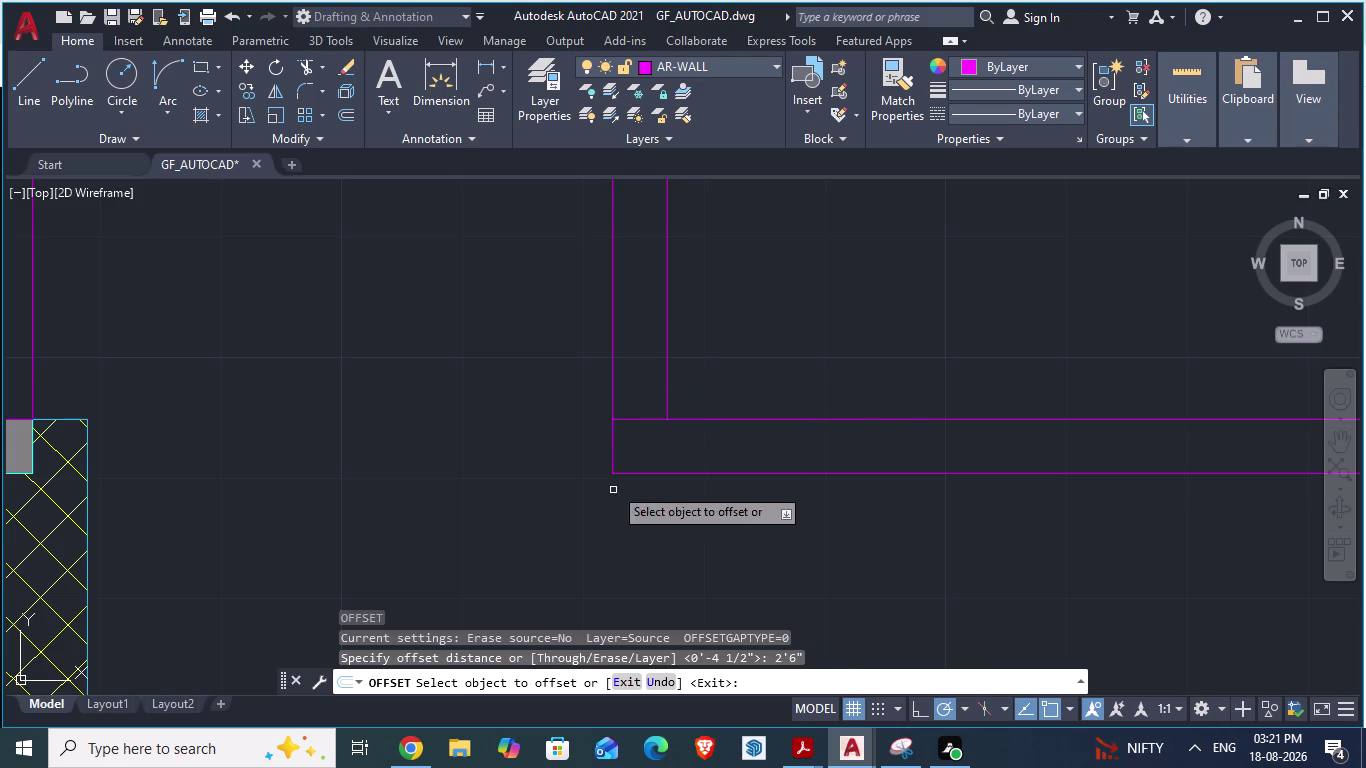
click(631, 419)
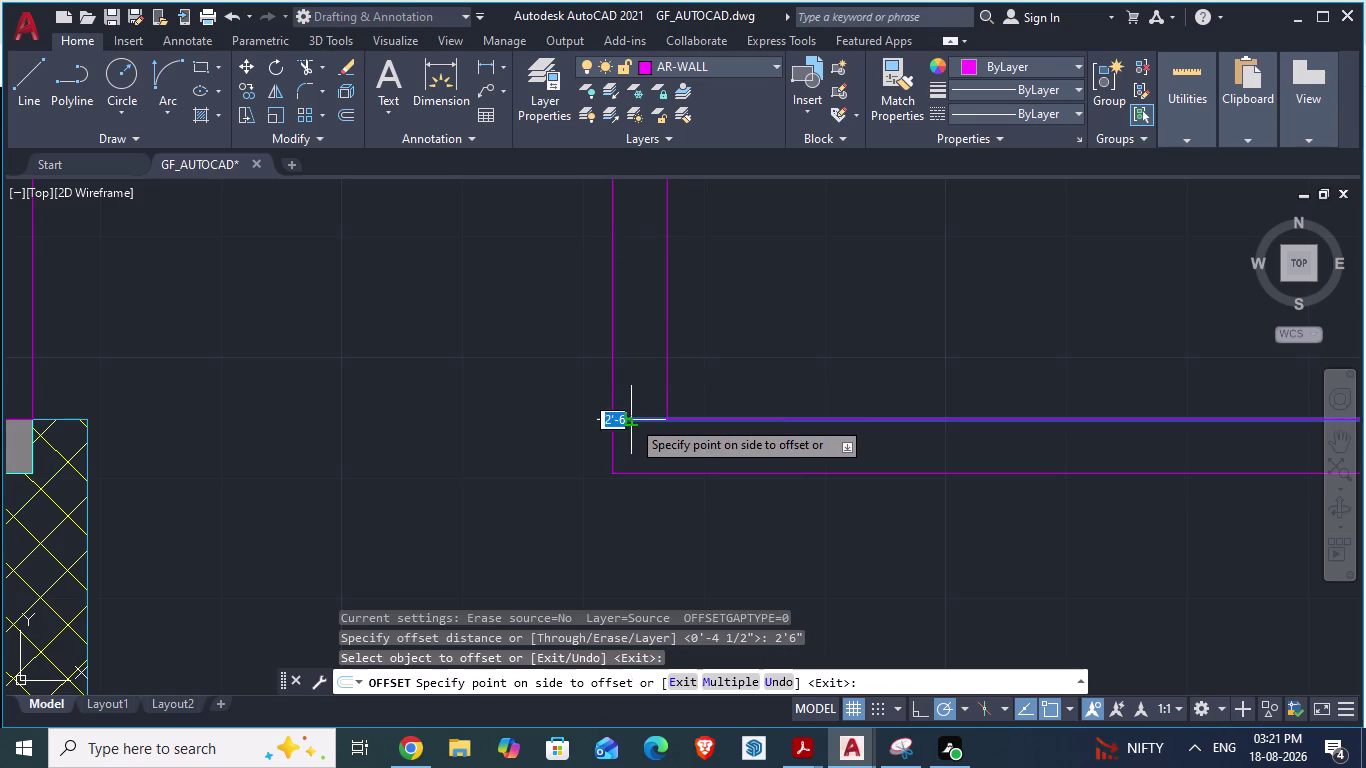
scroll(down, 3)
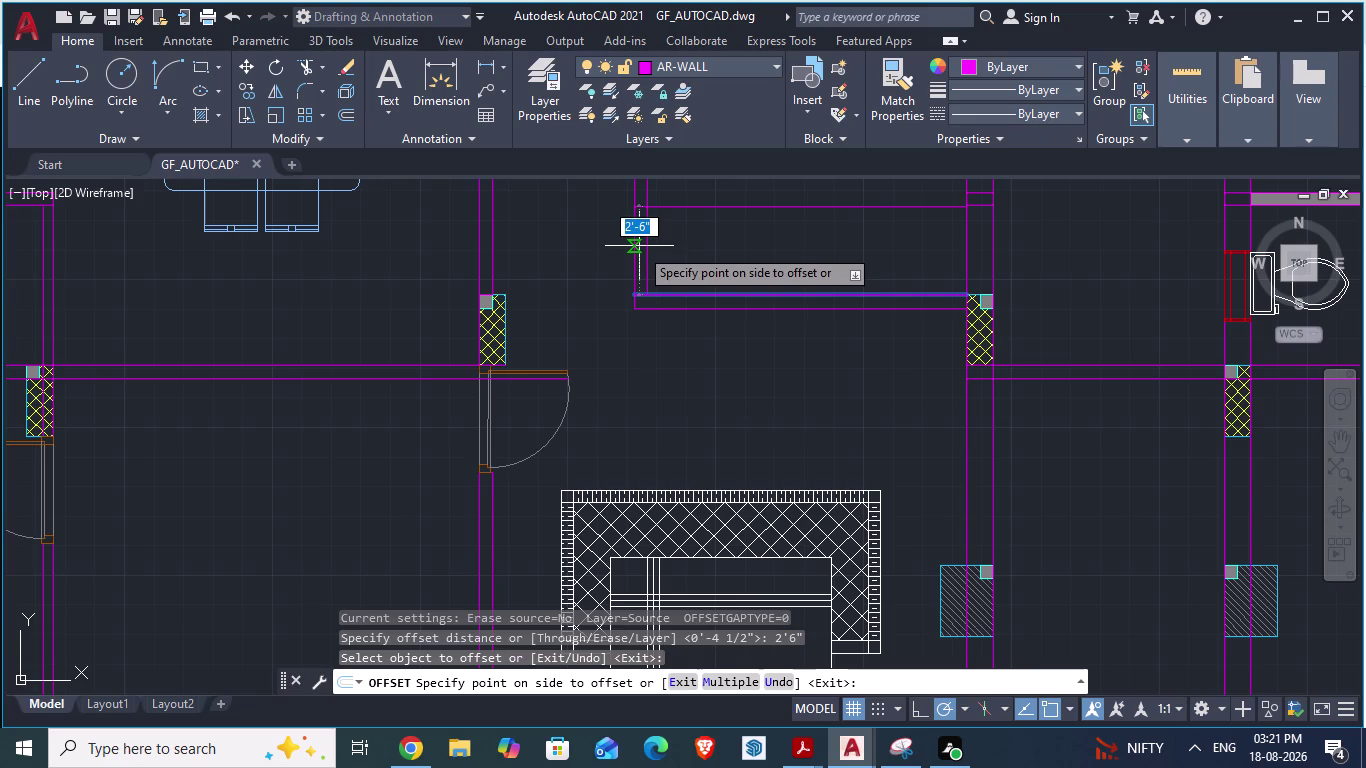
click(639, 246)
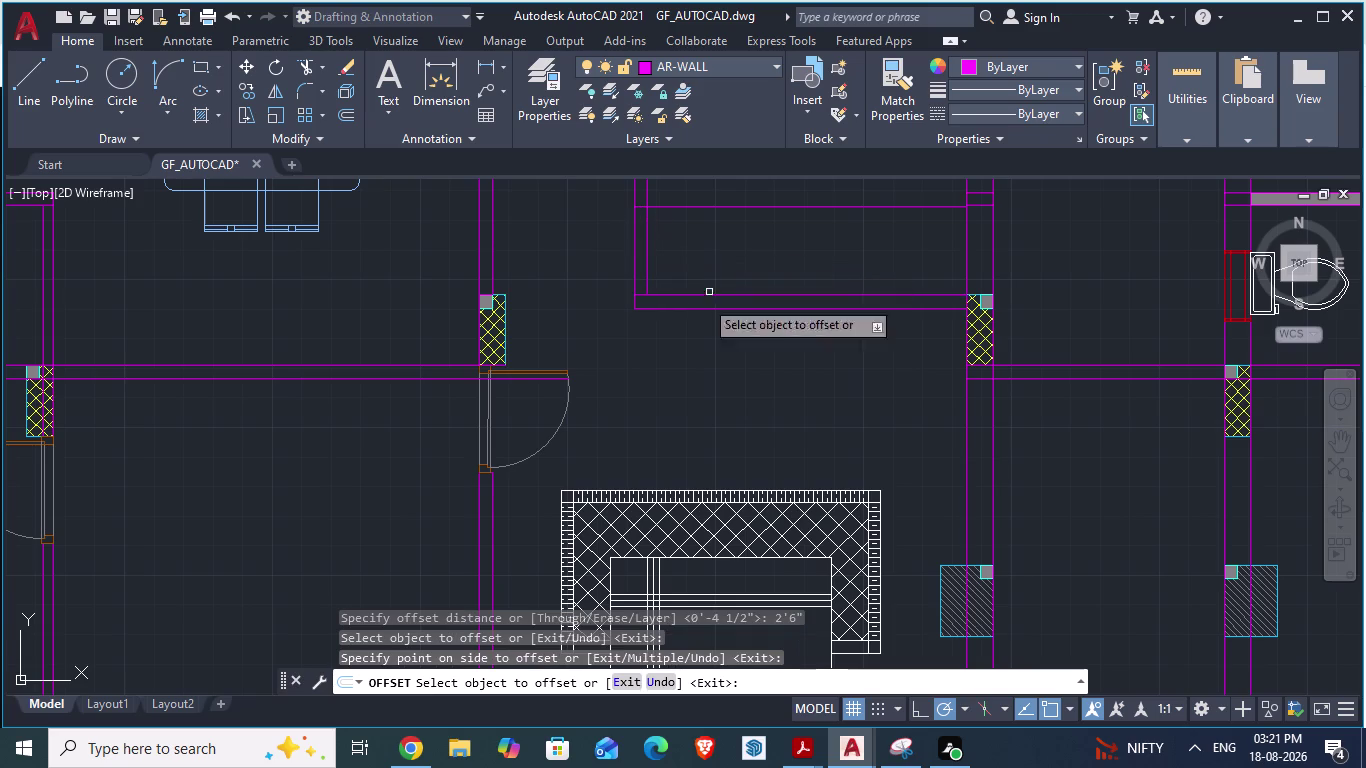
scroll(down, 3)
scroll(up, 3)
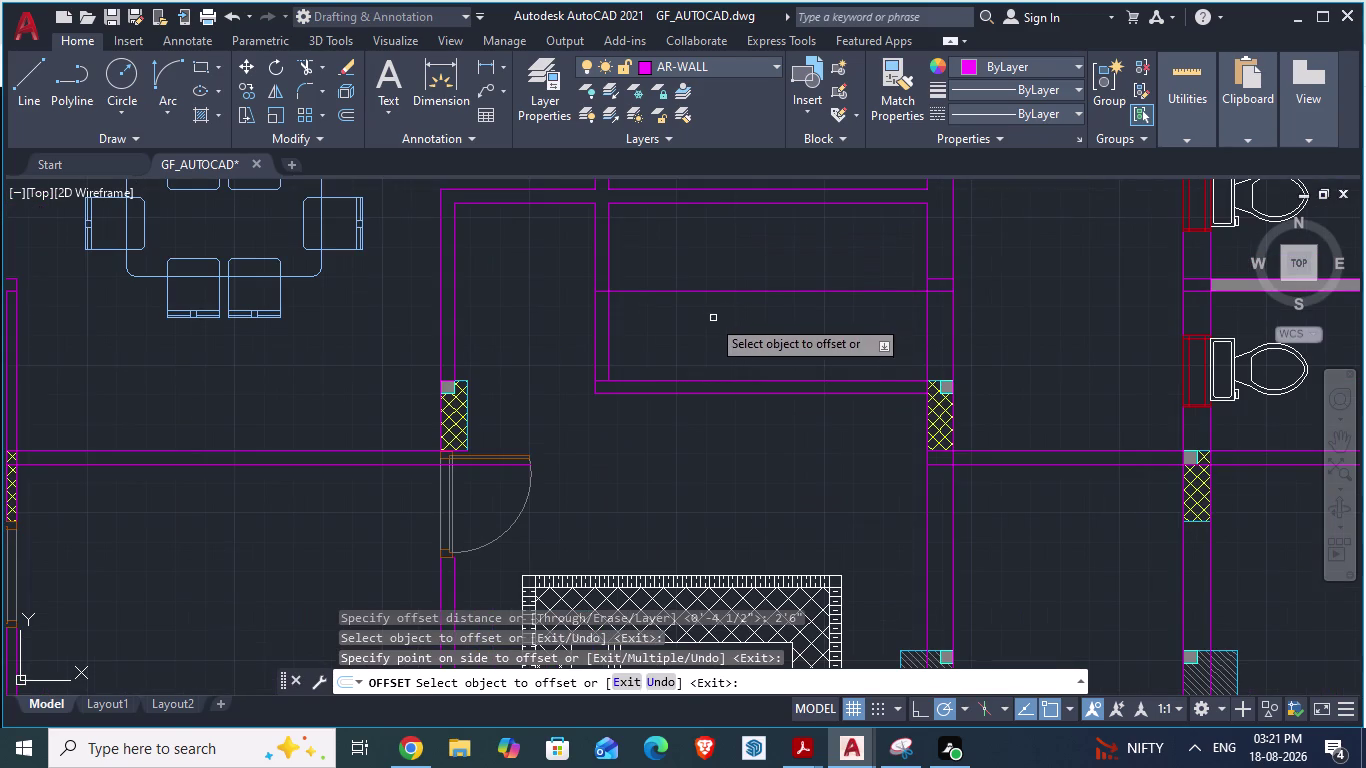
Check the partition layout in ARCH PLANS and return to GF_AUTOCAD.
key(alt+Tab)
key(Escape)
scroll(down, 3)
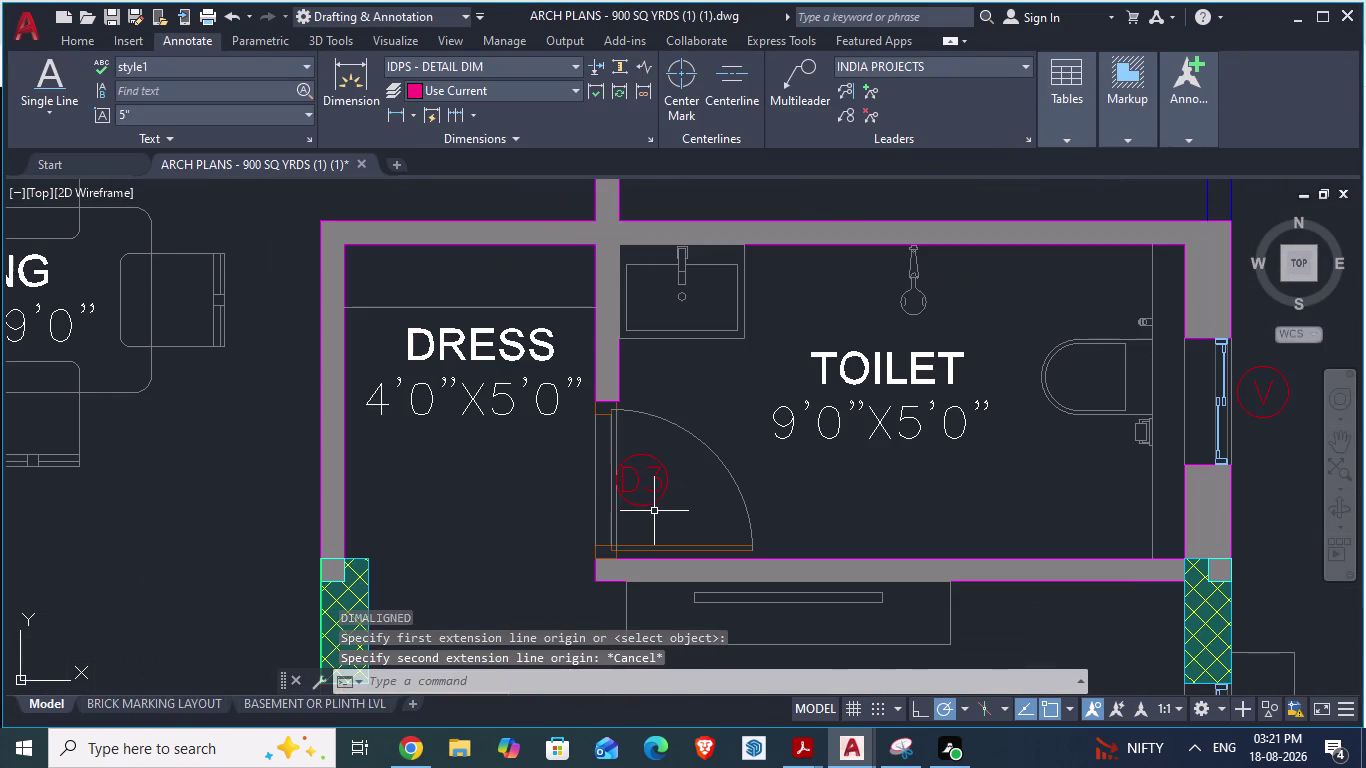
scroll(down, 3)
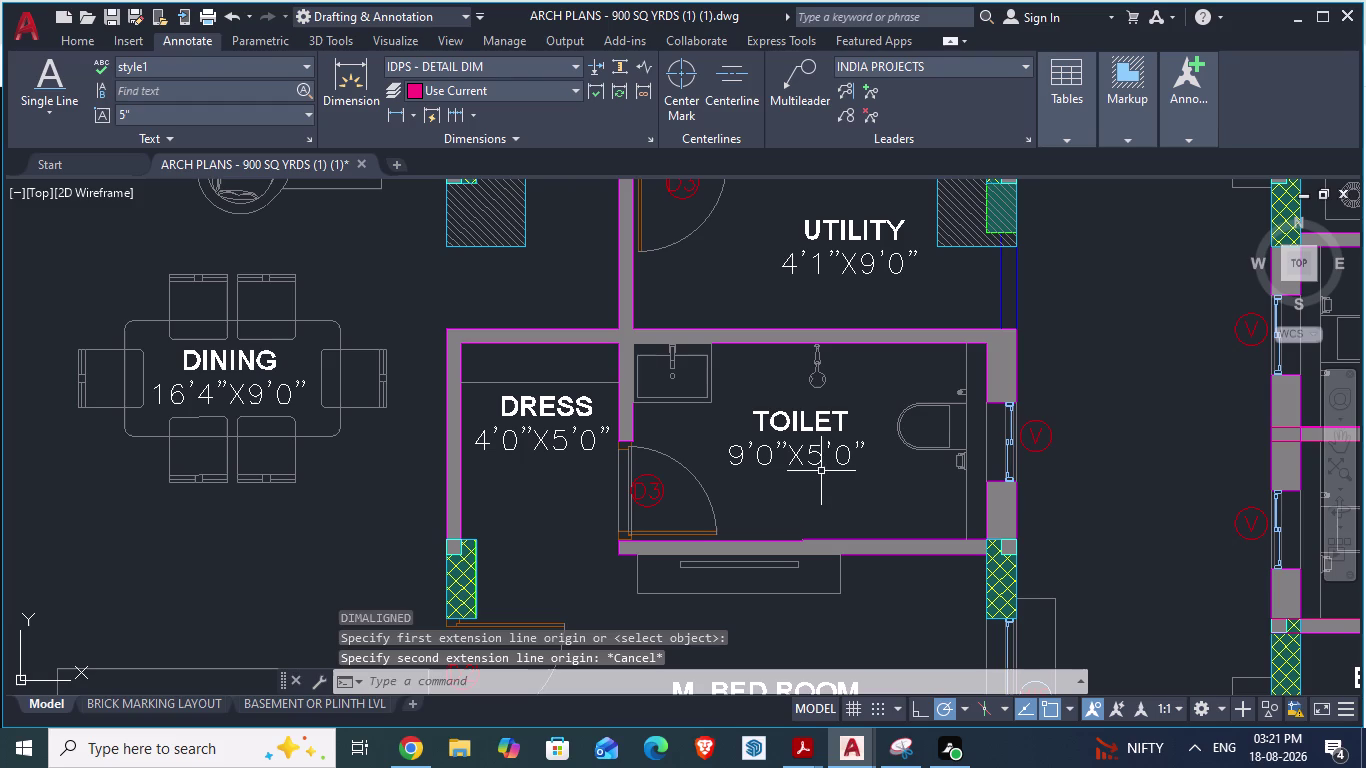
key(Tab)
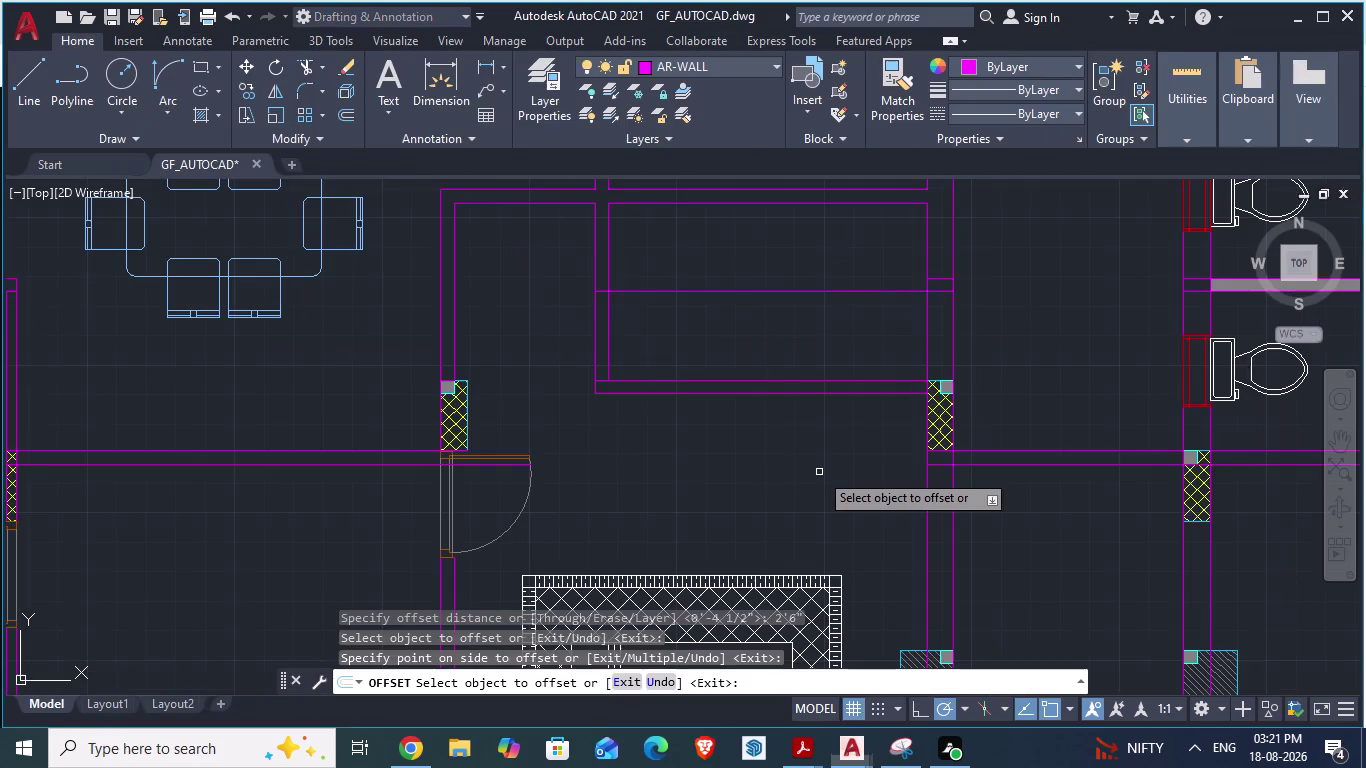
scroll(up, 3)
Select the vertical wall line to offset, after a stray TR entry.
text(tr)
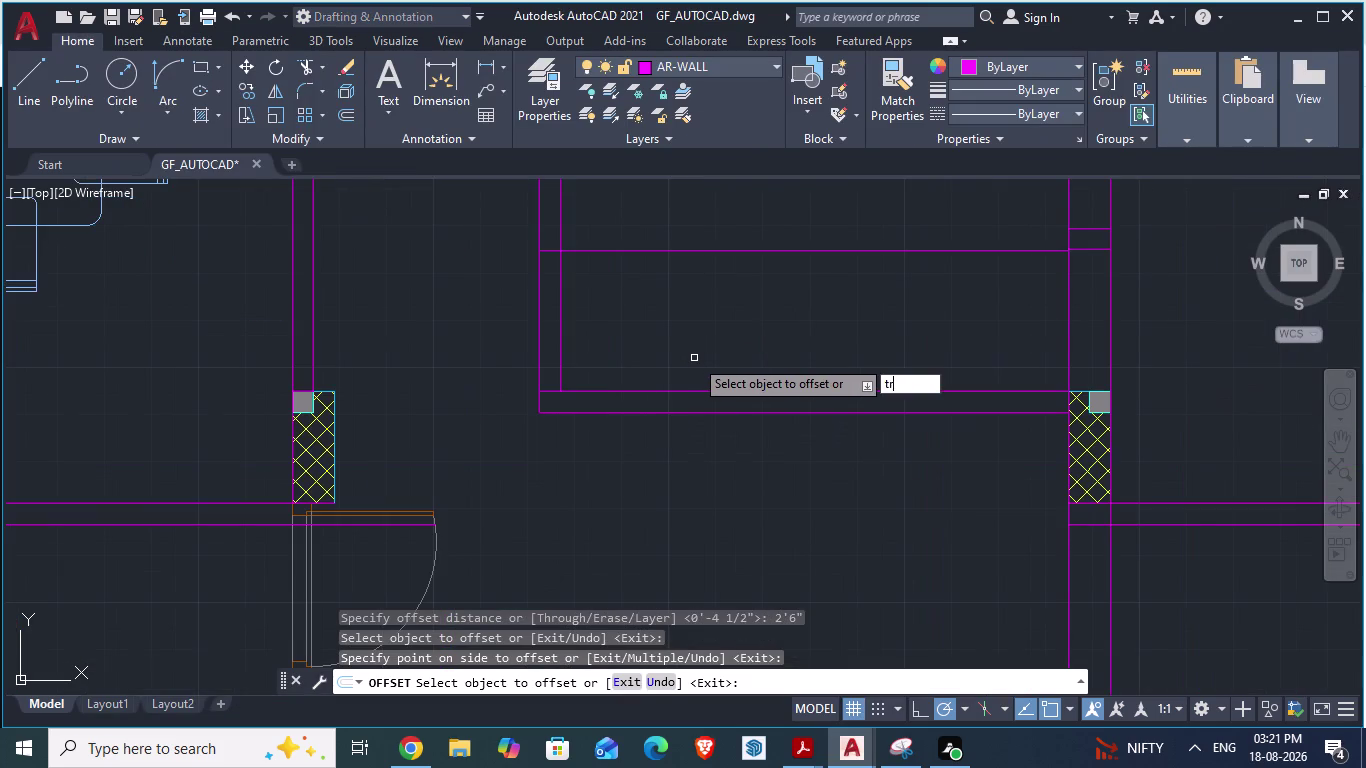
key(Return)
drag(581, 313, 496, 308)
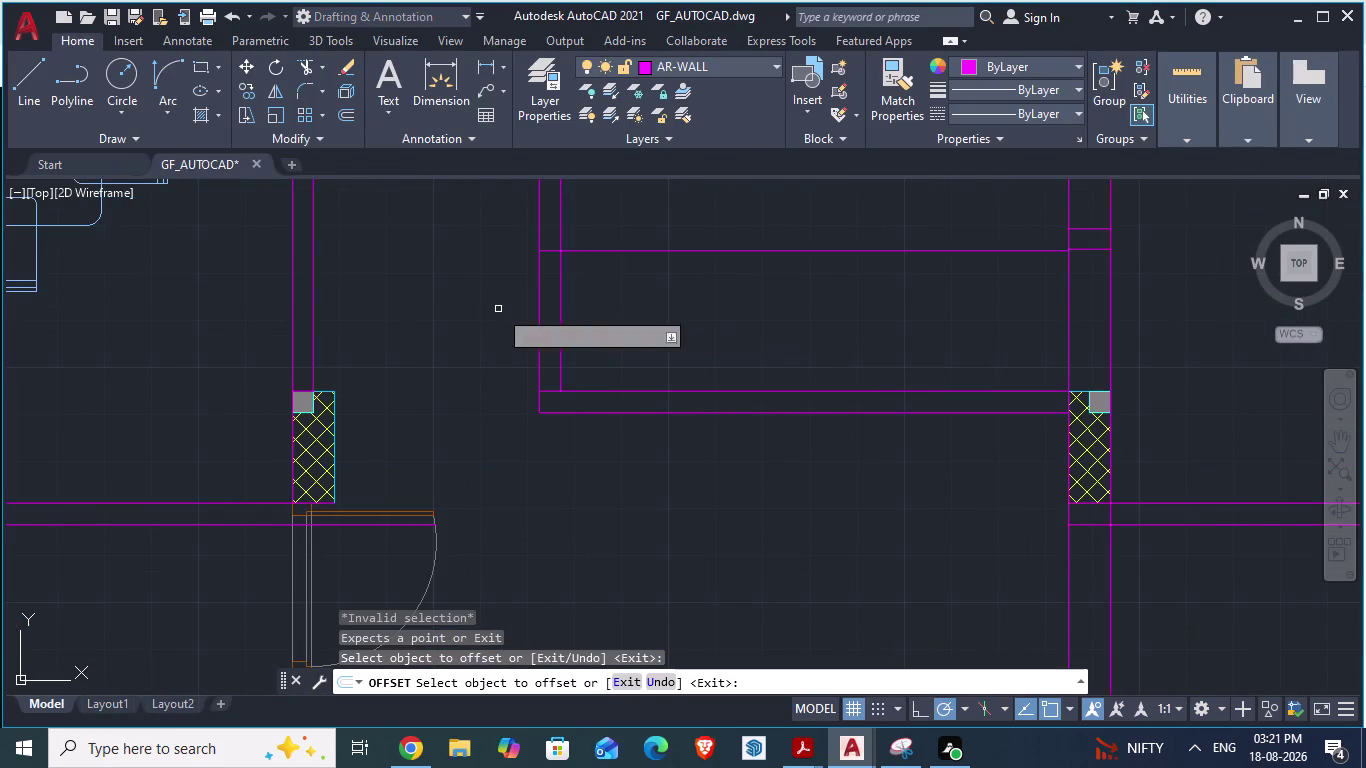
drag(496, 308, 486, 306)
click(542, 318)
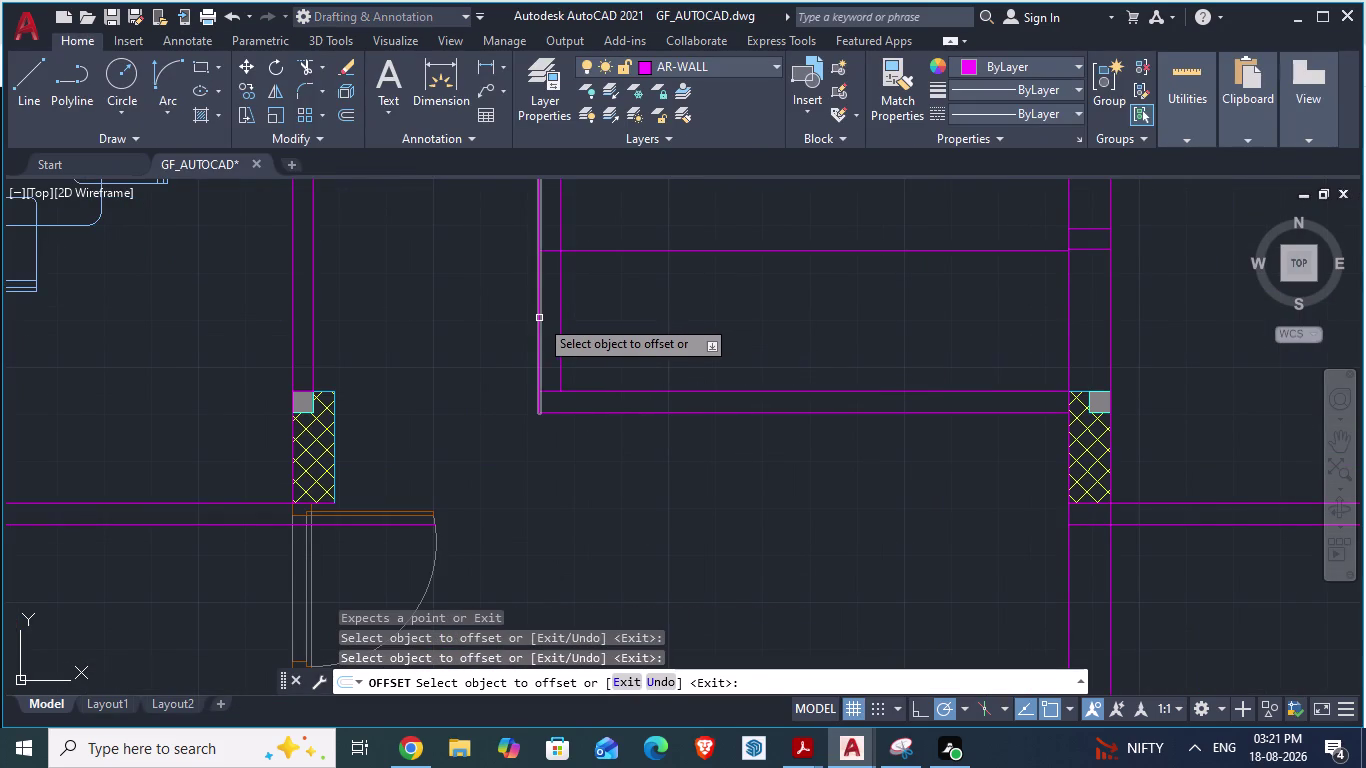
scroll(up, 3)
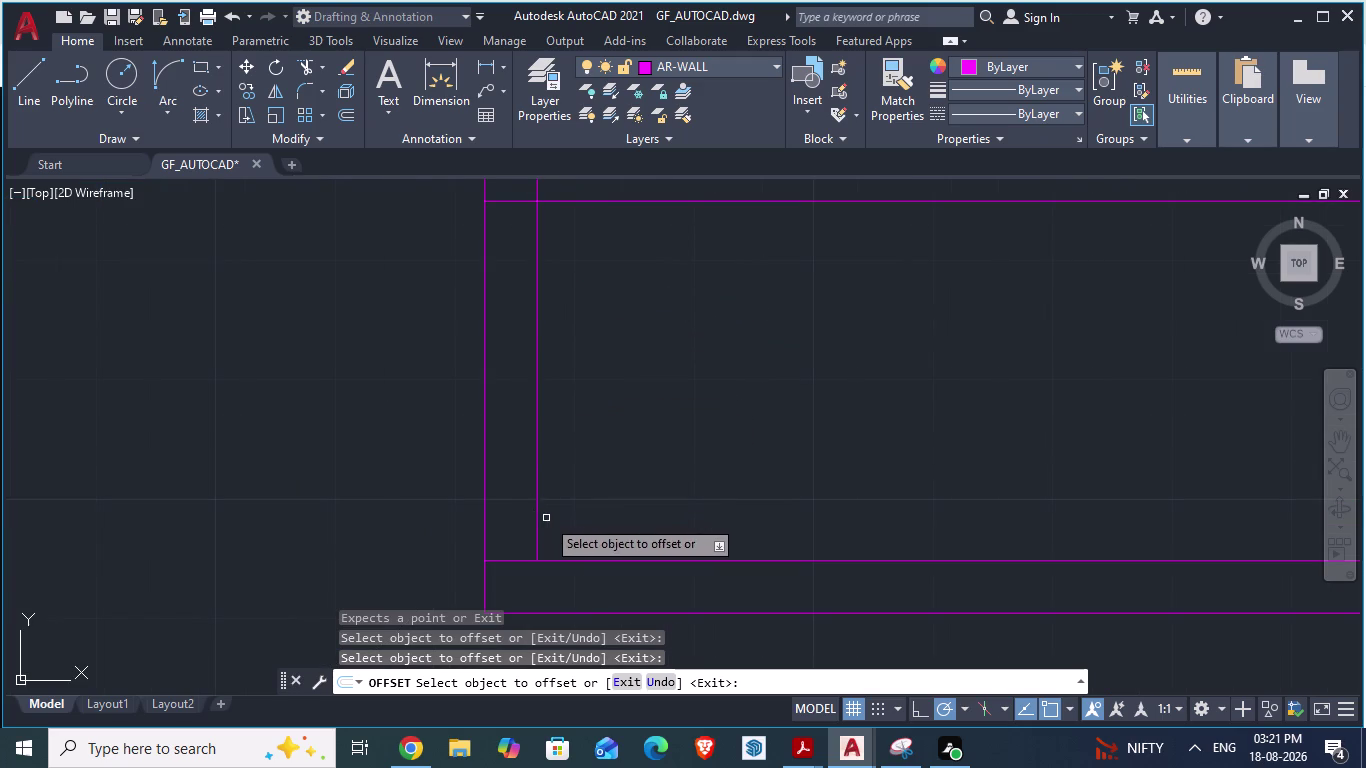
scroll(down, 3)
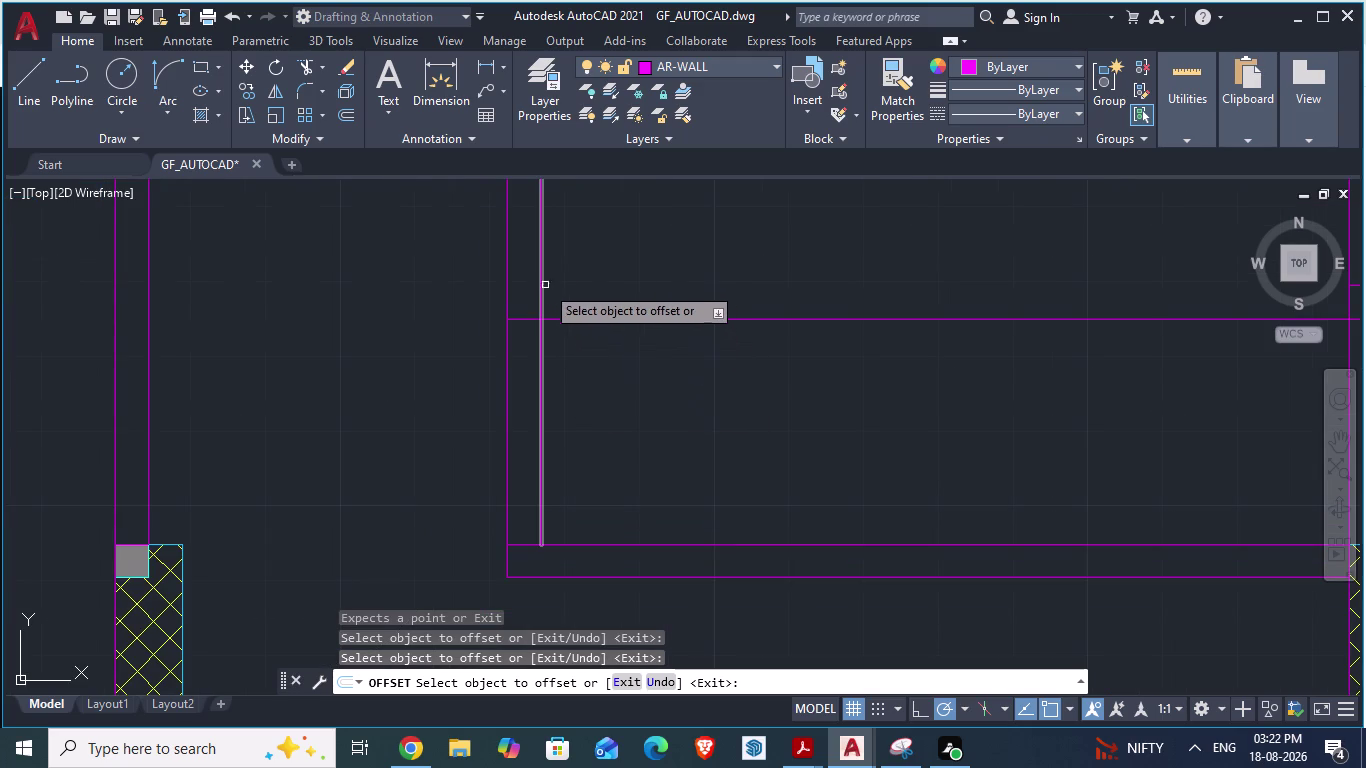
scroll(down, 3)
scroll(up, 3)
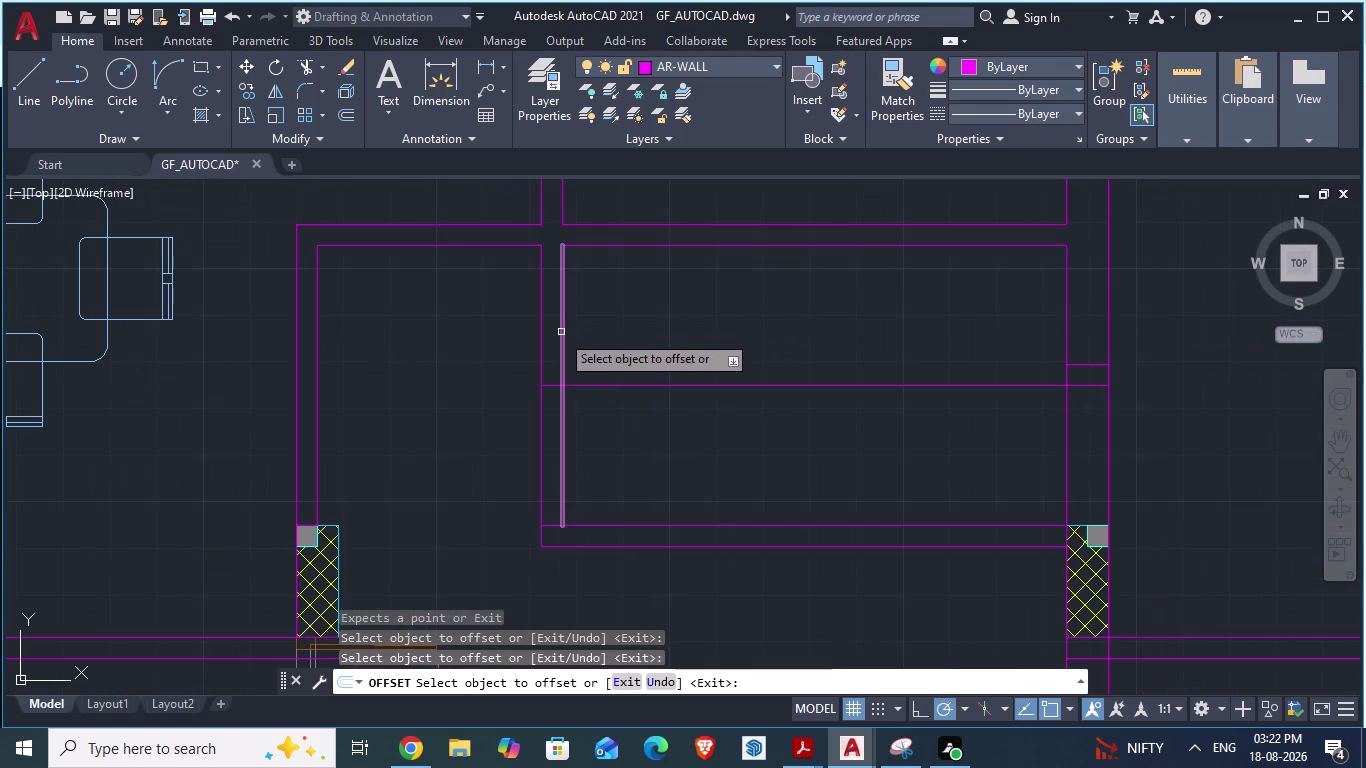
scroll(down, 3)
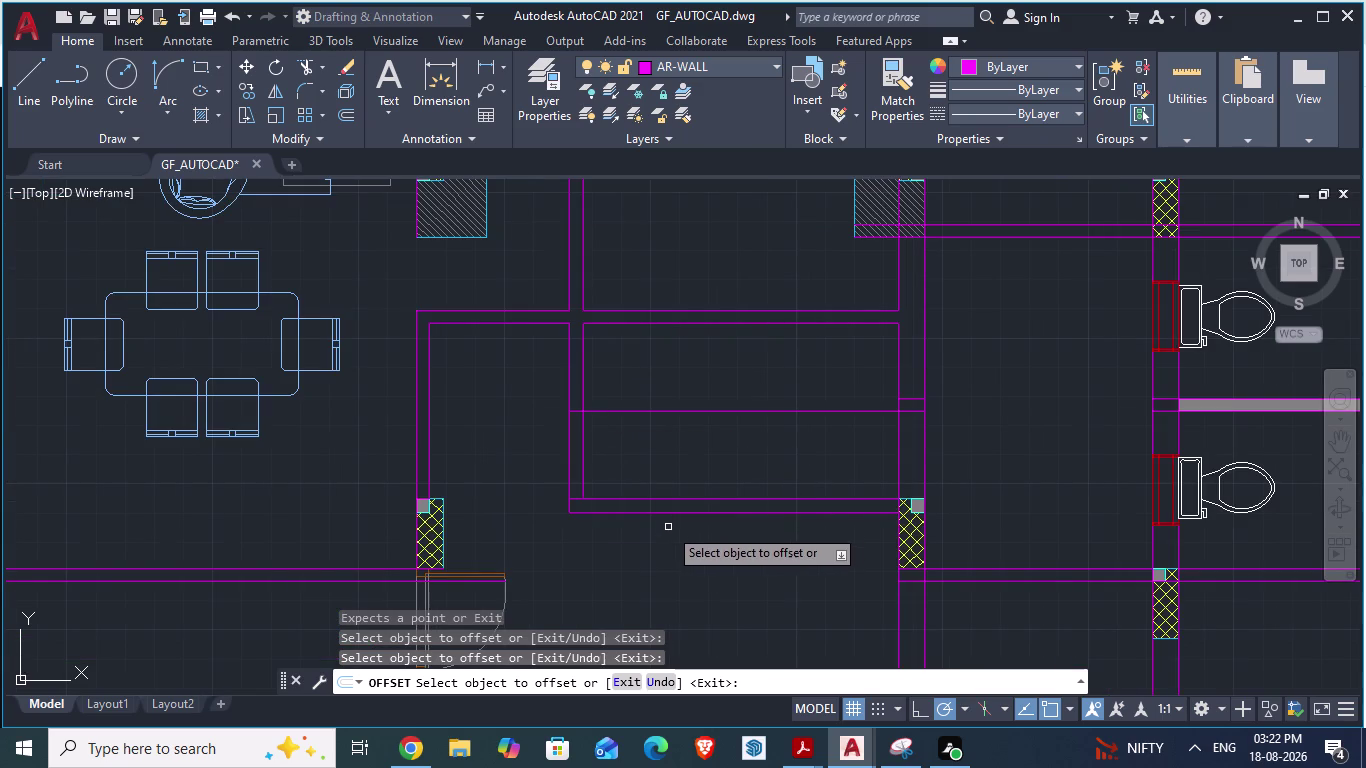
Compare the dress and toilet walls against ARCH PLANS, ending on GF_AUTOCAD.
key(alt+Tab)
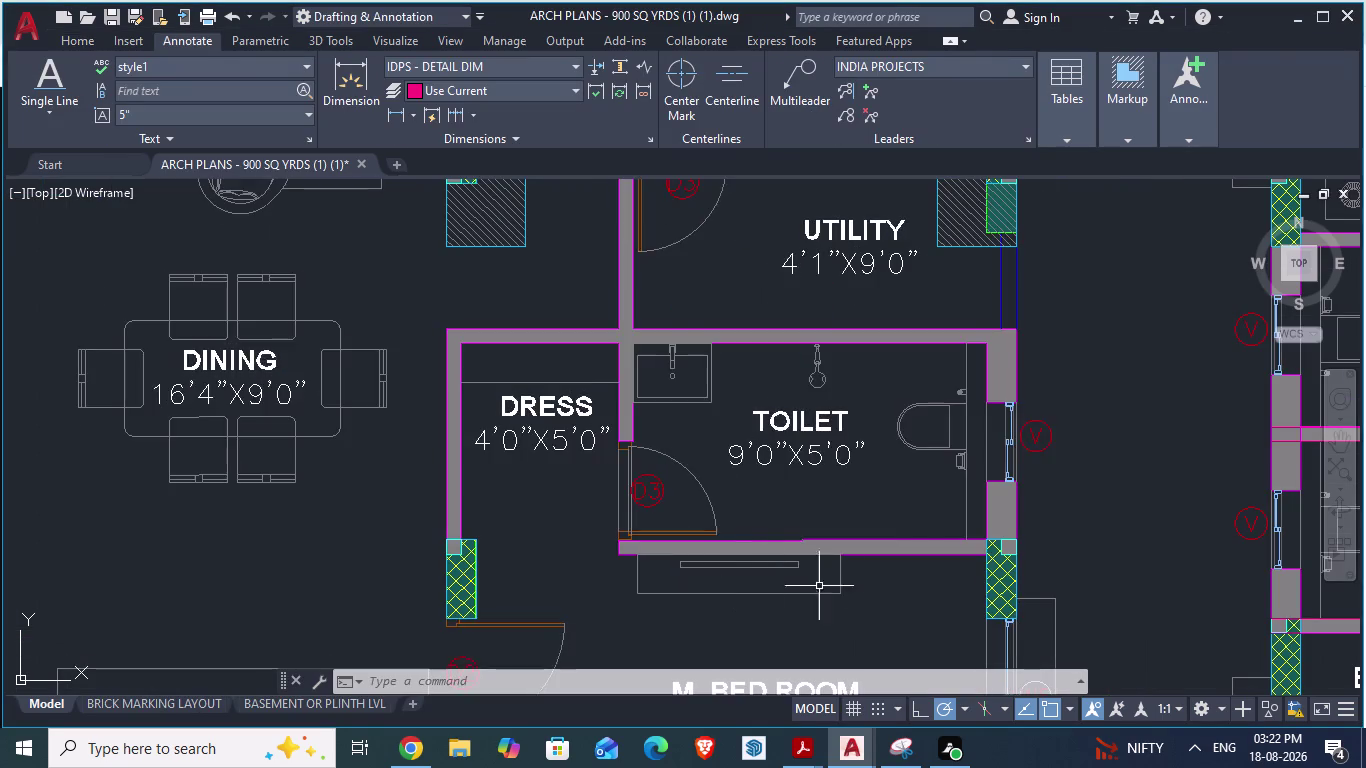
key(alt+Tab)
scroll(down, 3)
scroll(up, 3)
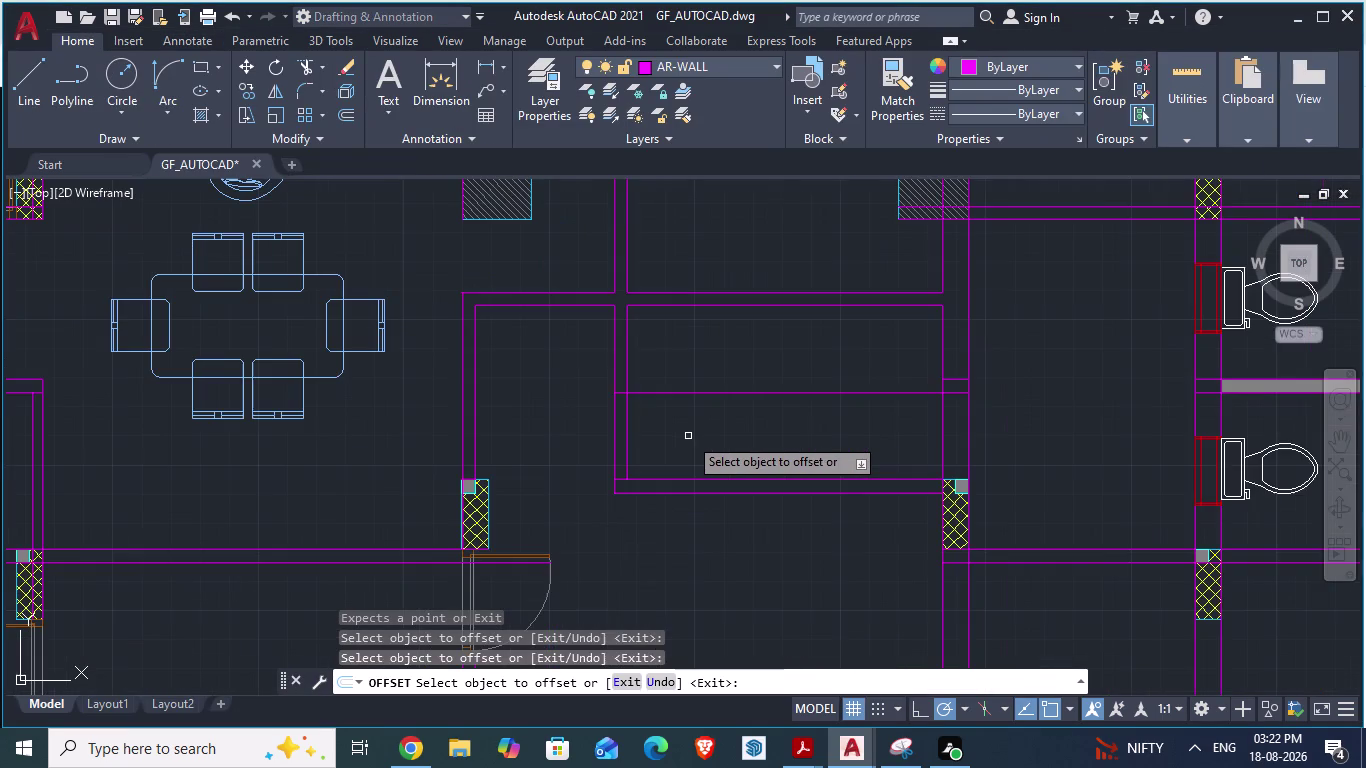
key(alt+Tab)
key(alt+Tab)
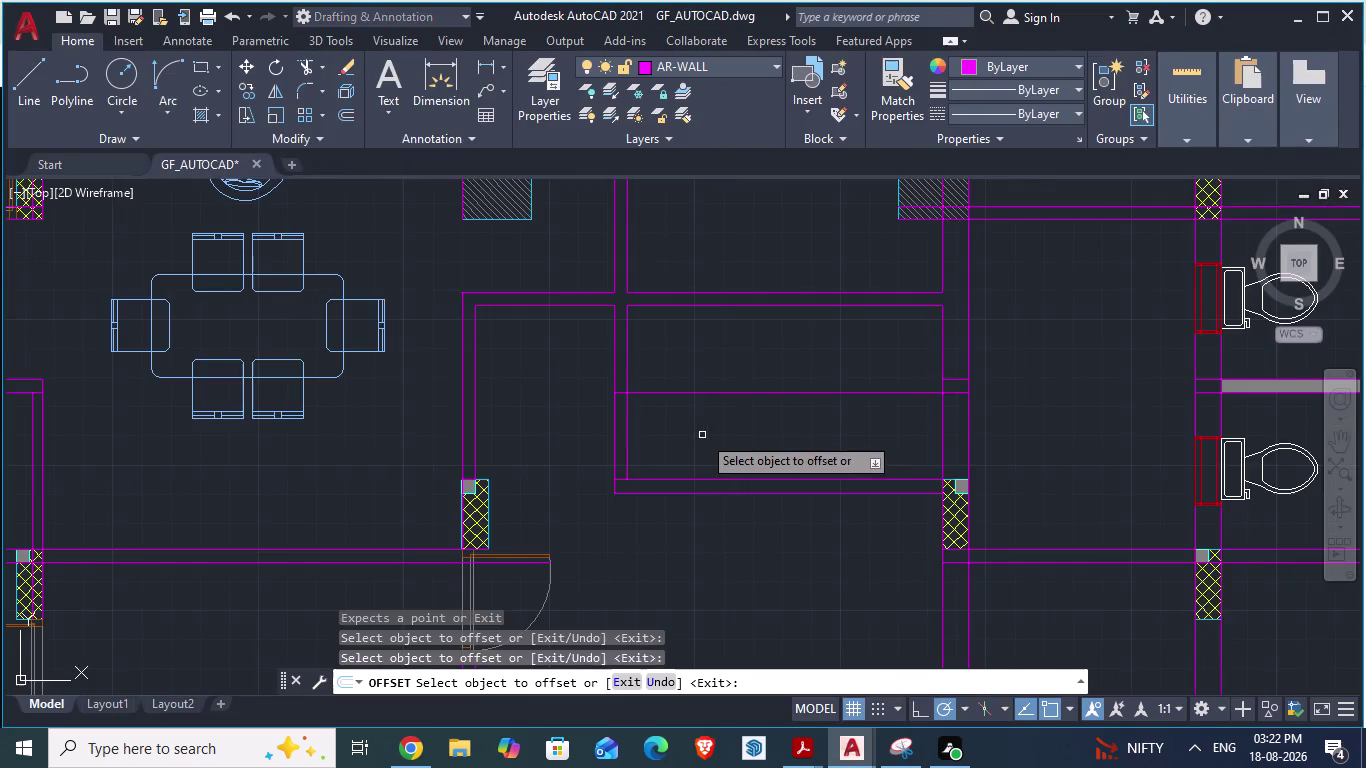
key(alt+Tab)
scroll(down, 3)
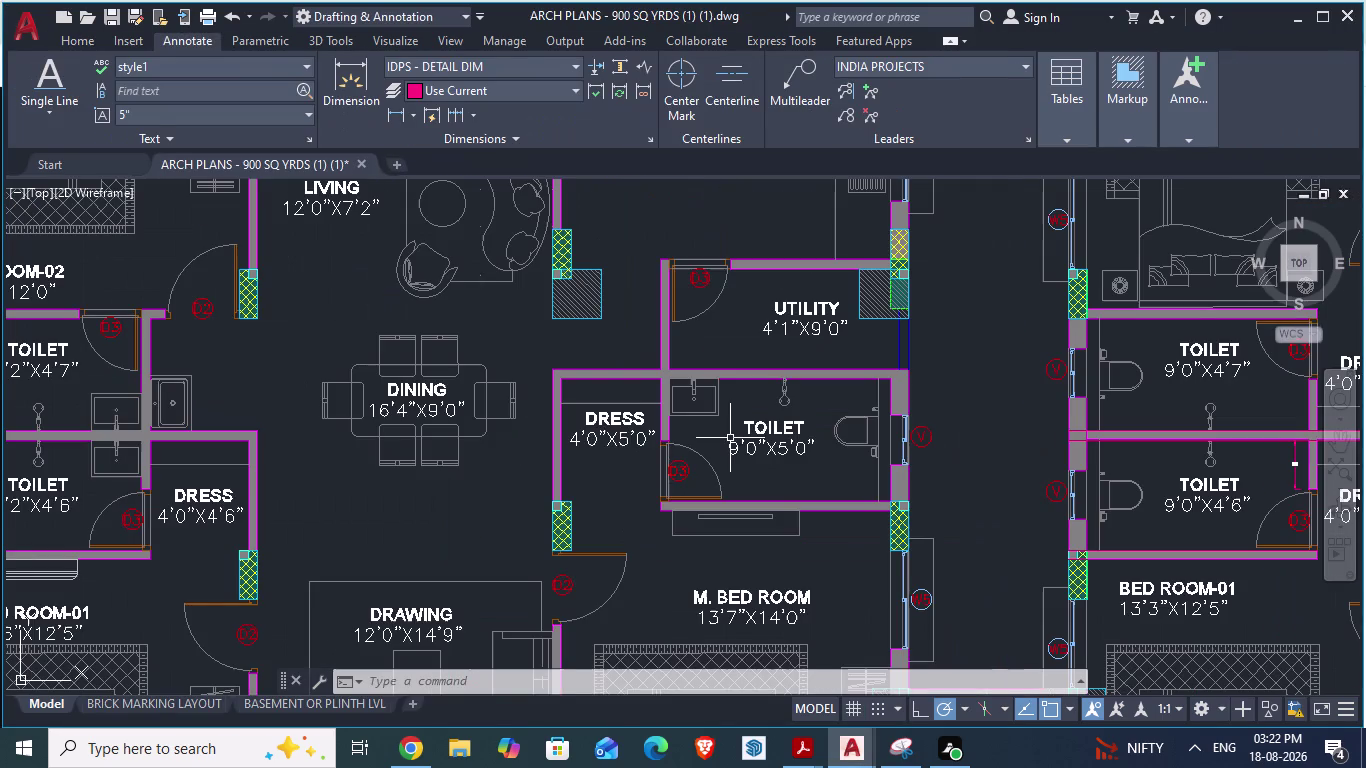
key(alt+Tab)
key(alt+Tab)
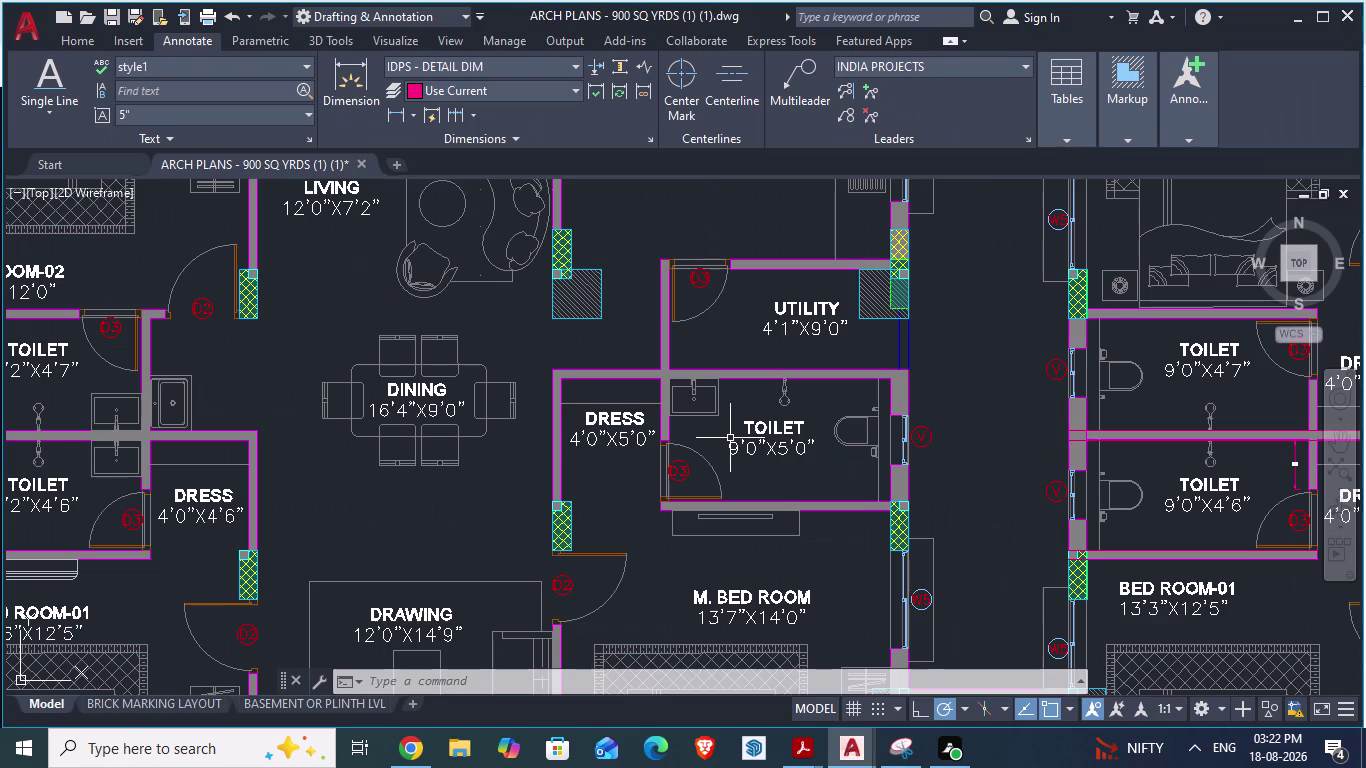
key(alt+Tab)
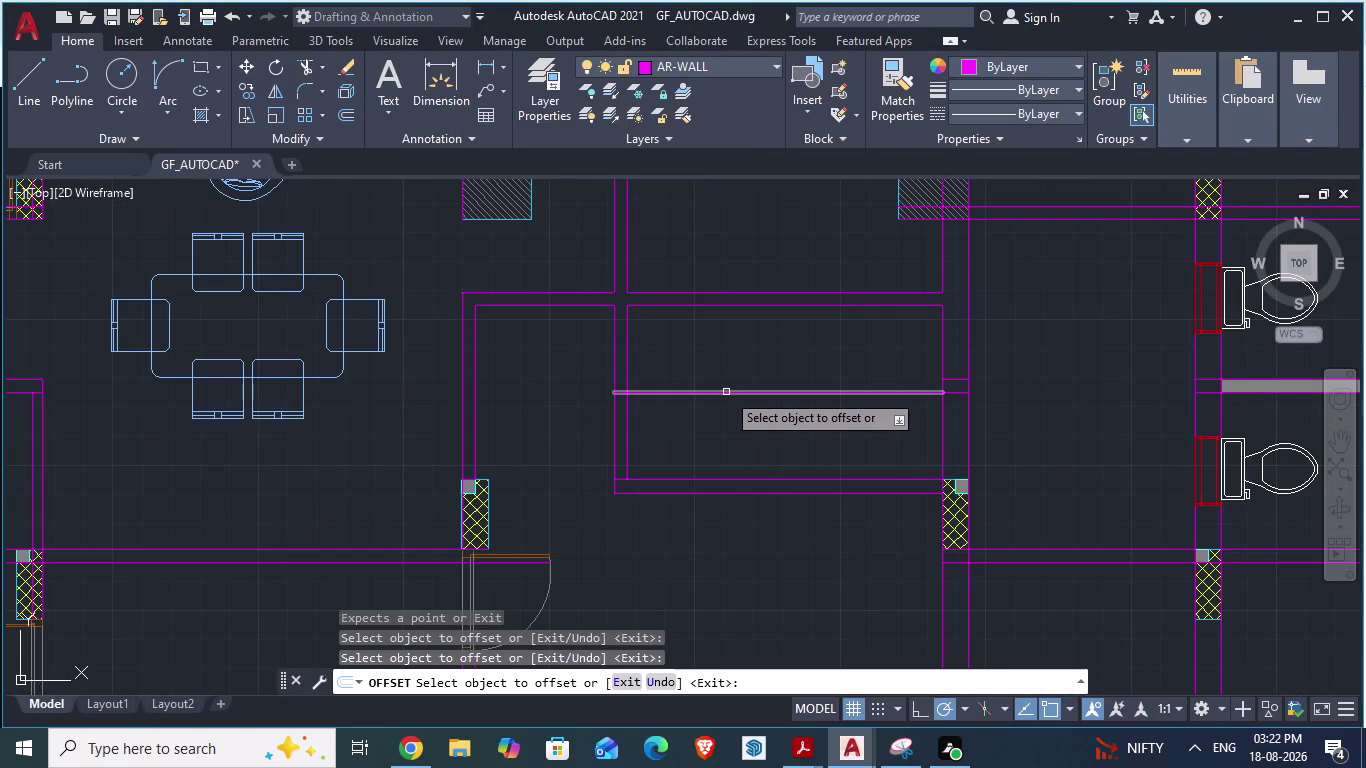
End the offset and trim the excess and overlapping toilet partition wall lines.
key(Escape)
text(tr)
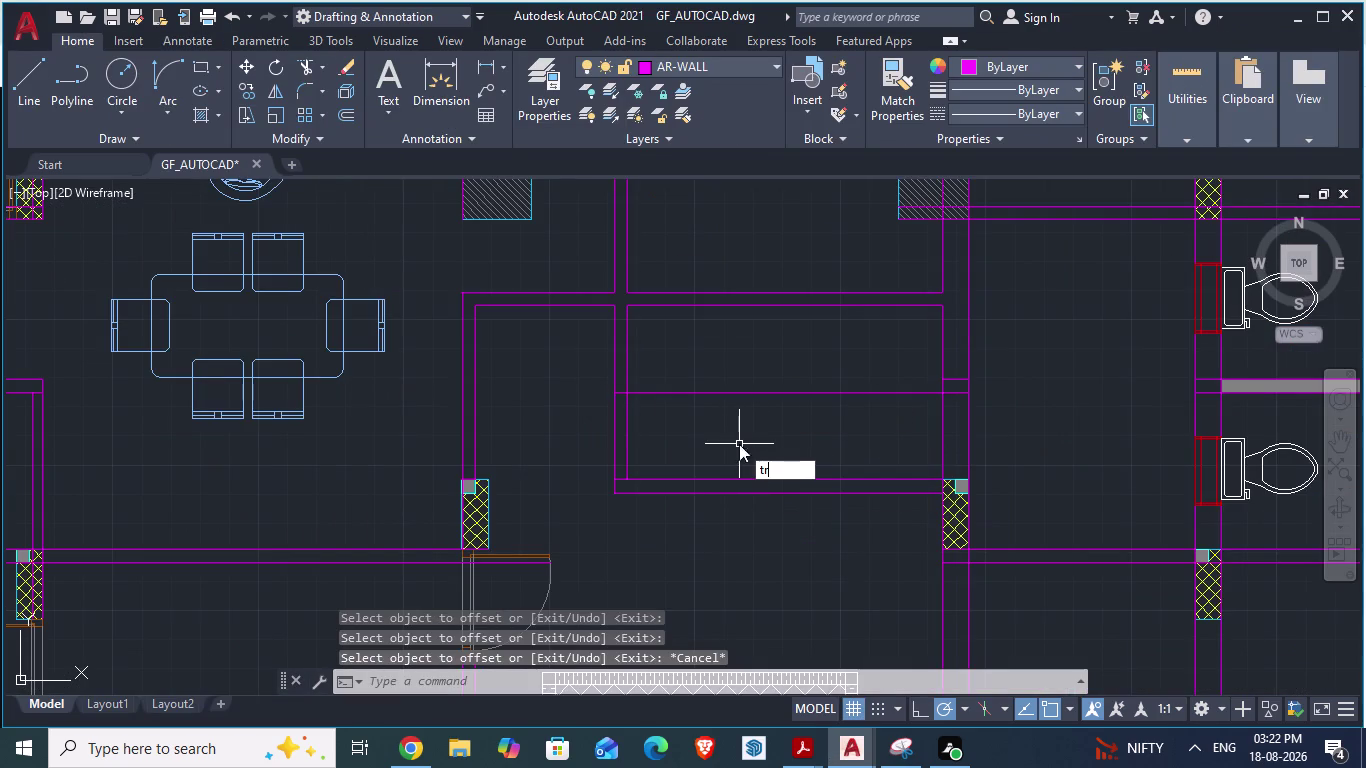
key(Return)
click(695, 391)
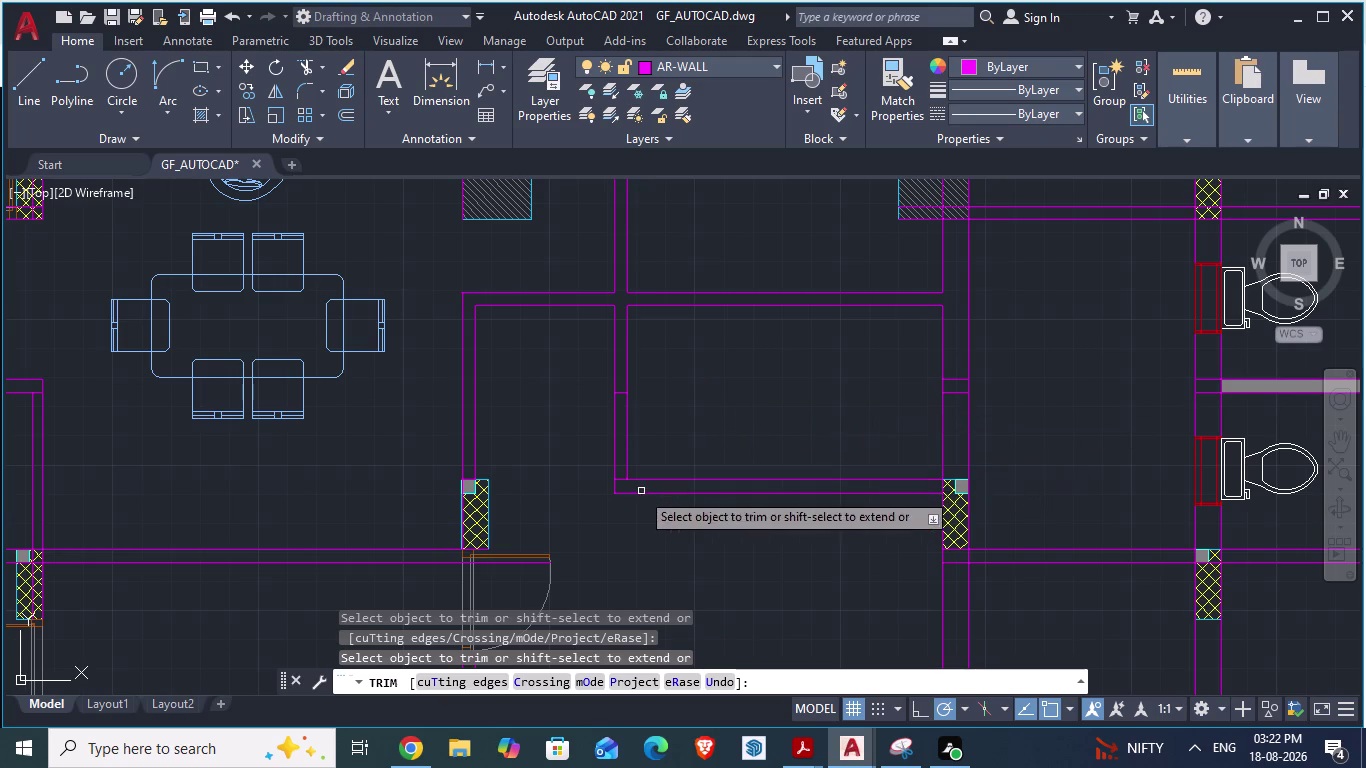
scroll(up, 3)
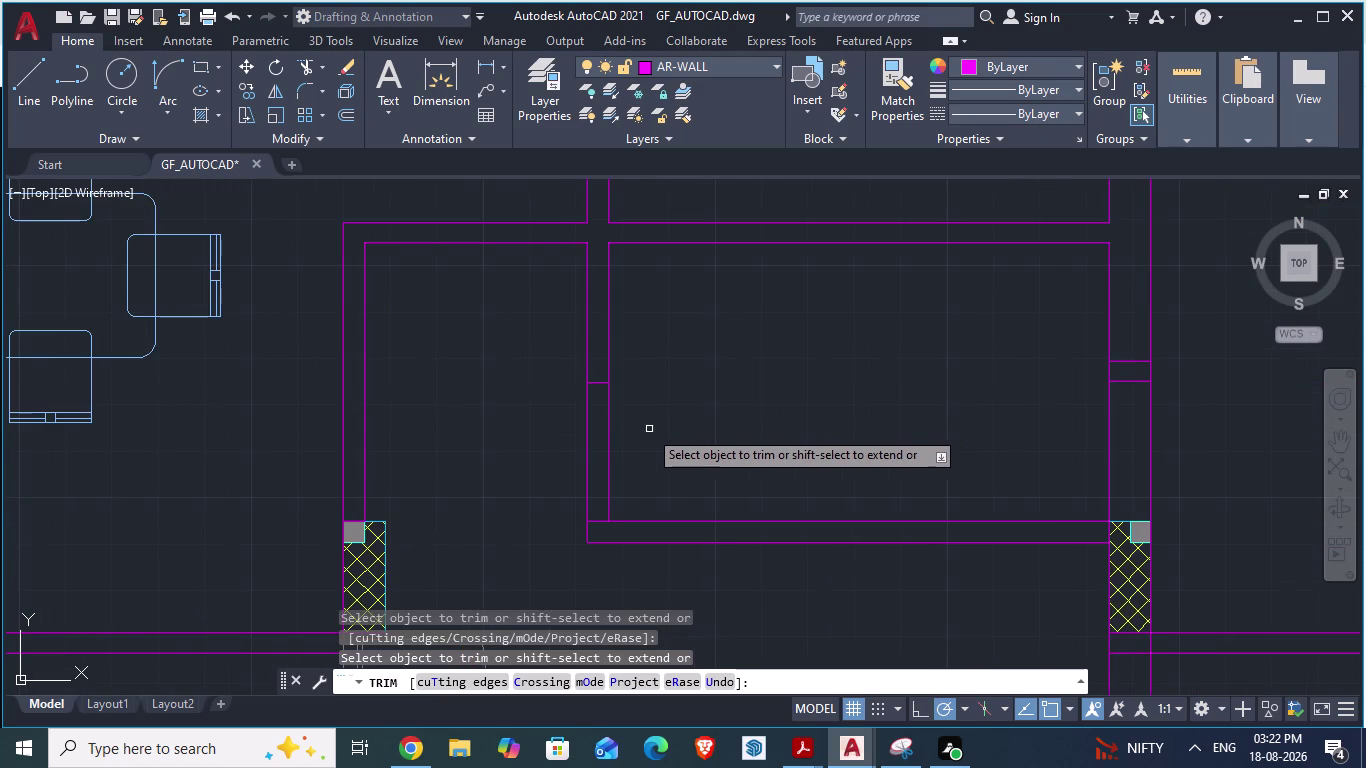
click(605, 435)
click(586, 438)
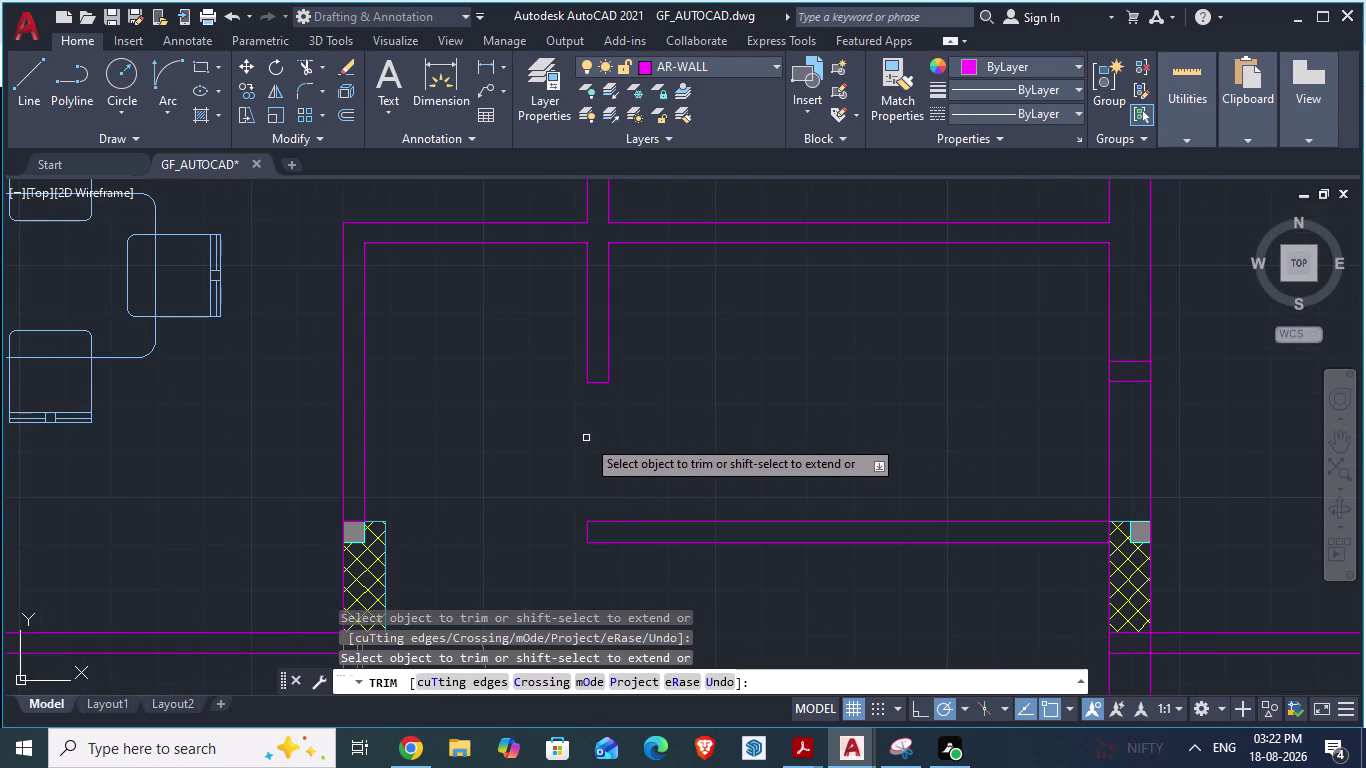
In ARCH PLANS, start an aligned dimension at the toilet wall opening beside the window.
key(alt+Tab)
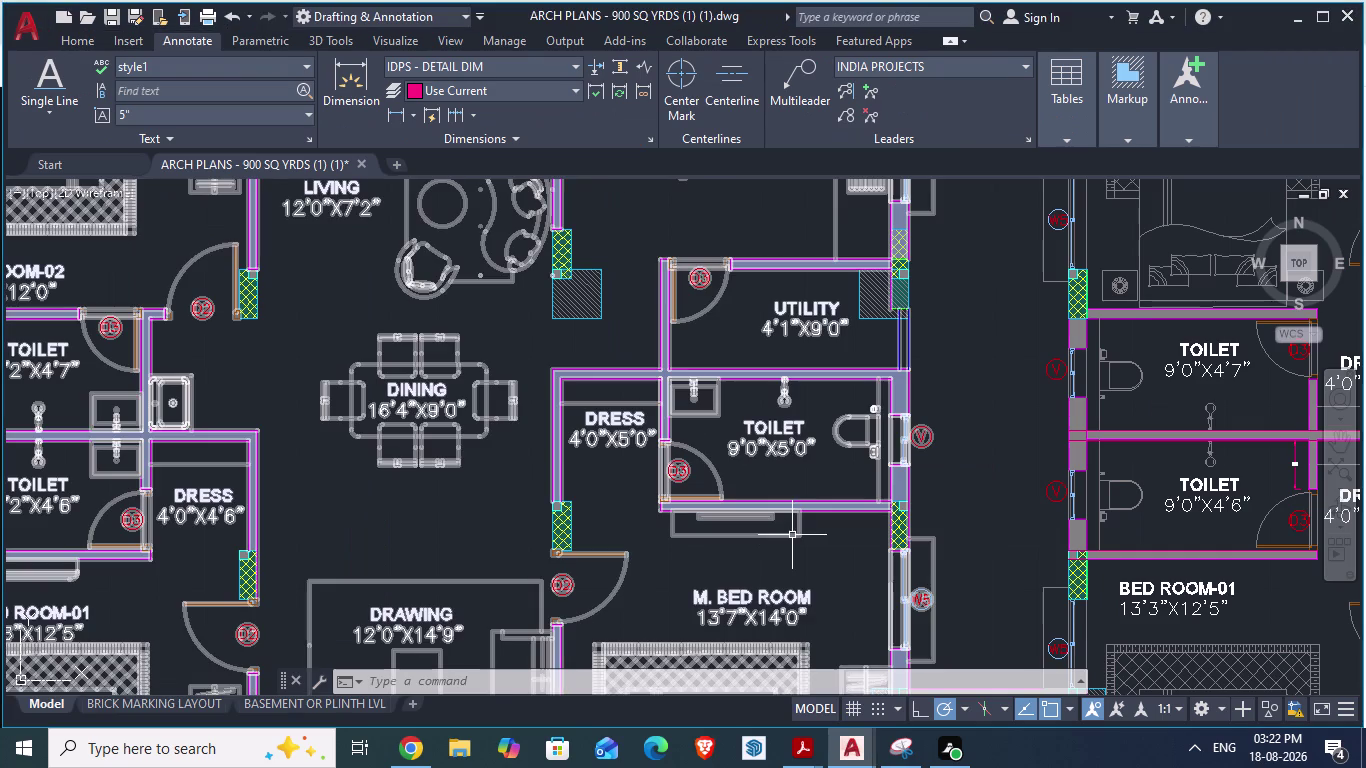
scroll(up, 3)
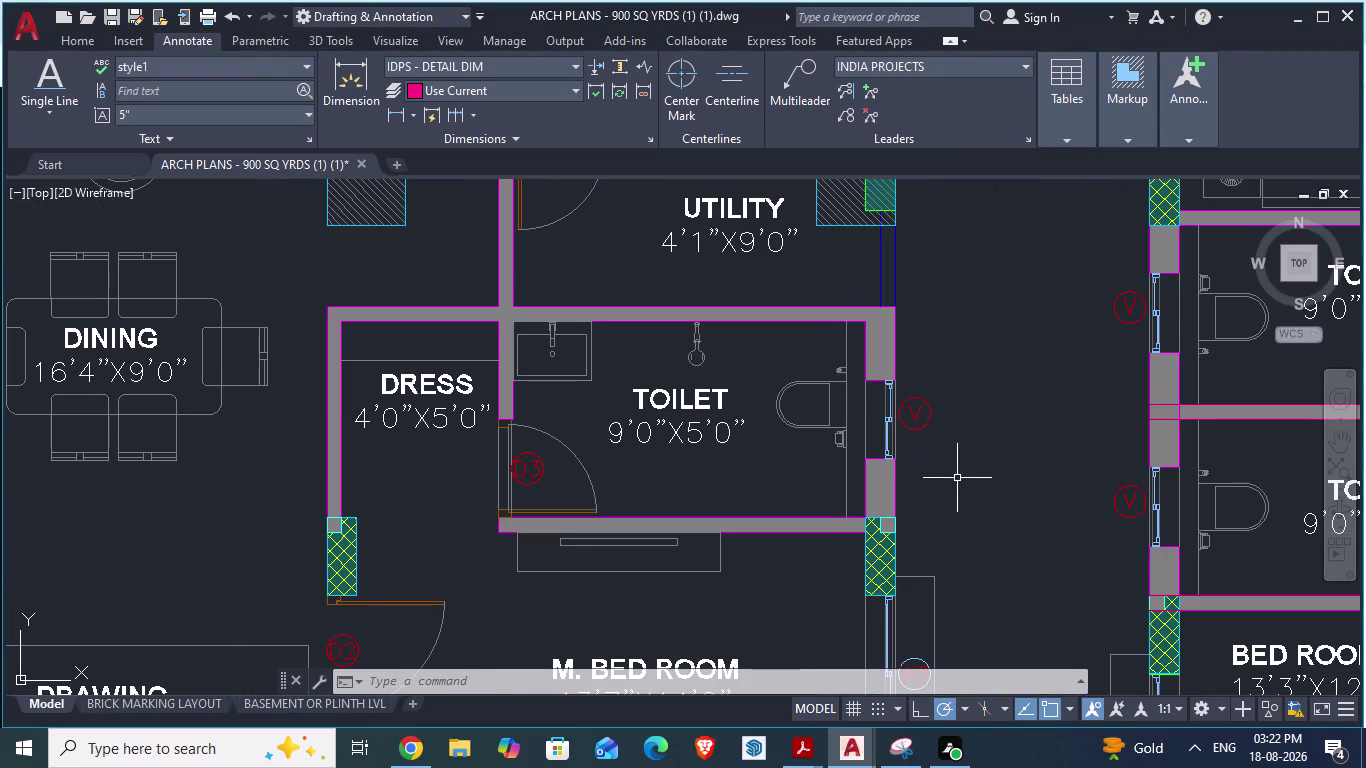
key(Escape)
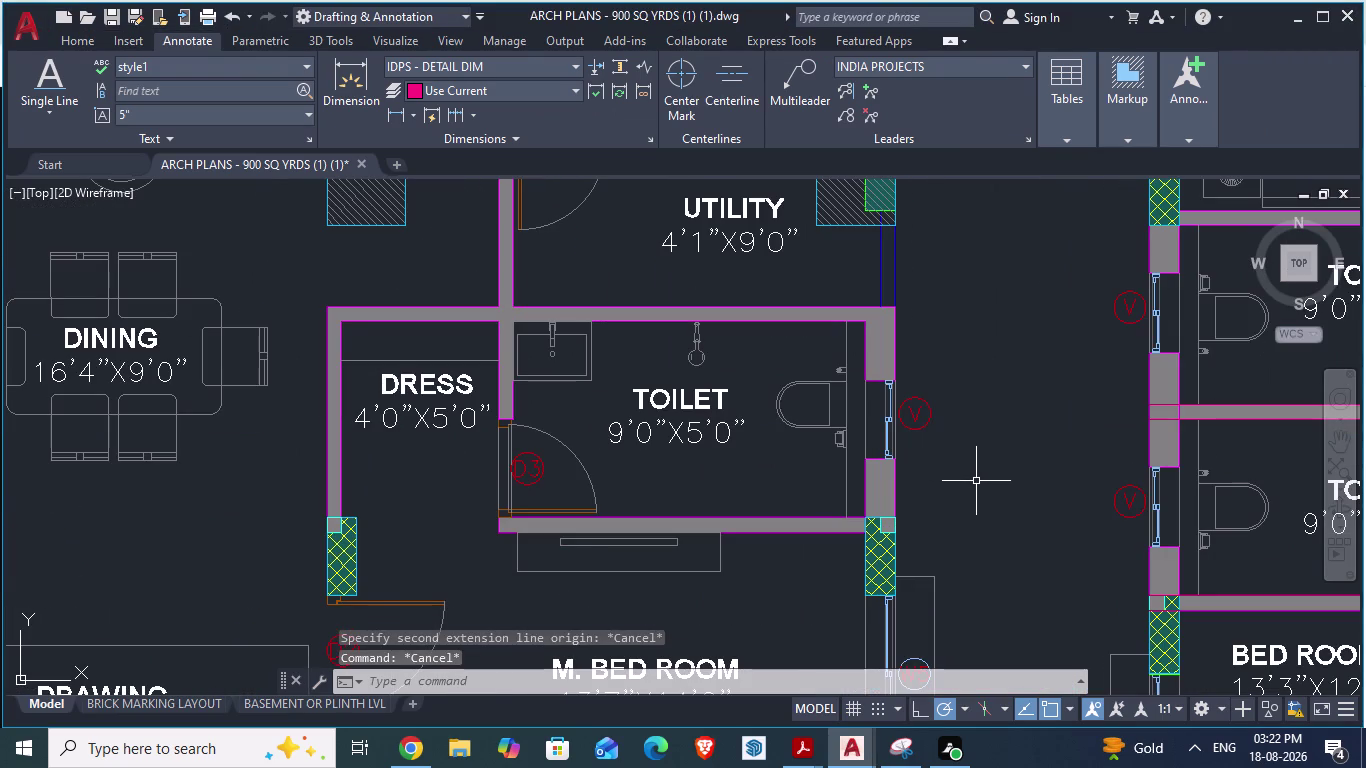
text(da)
key(Return)
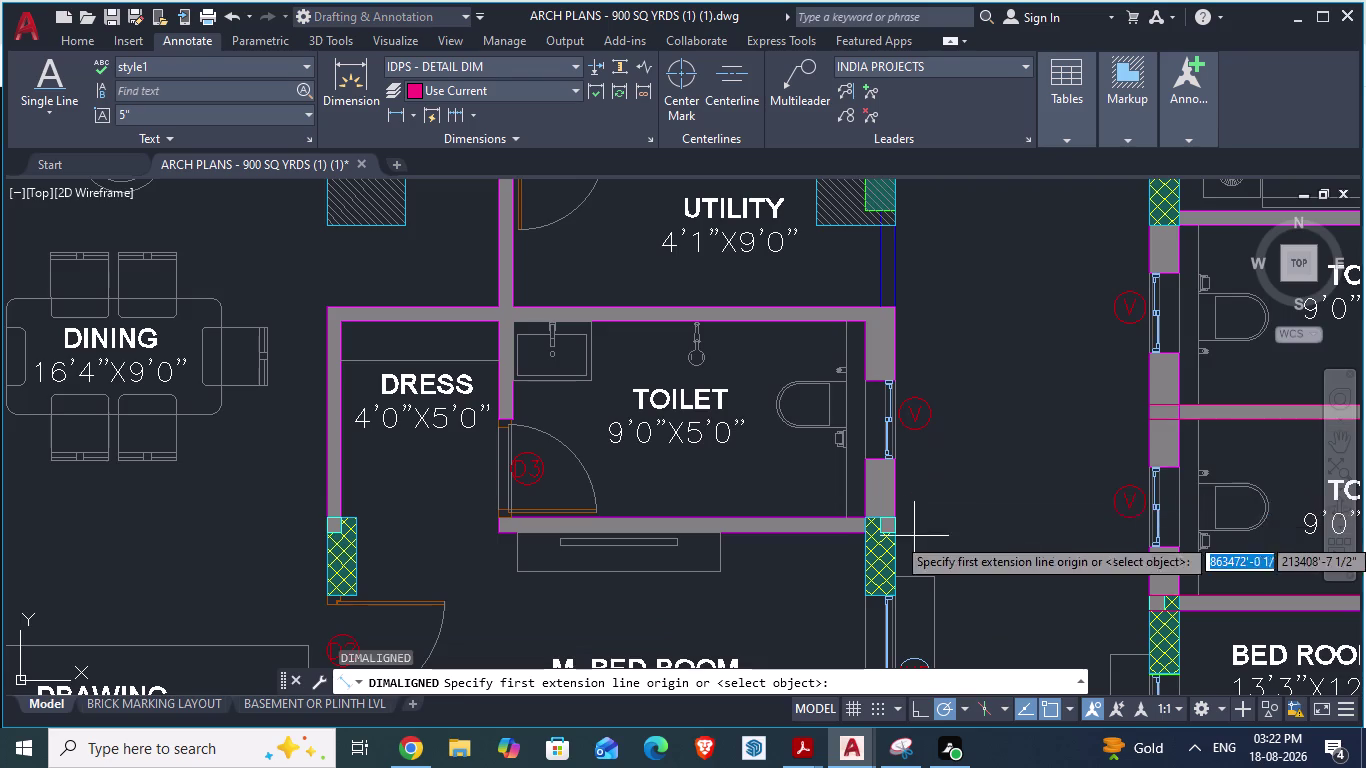
scroll(up, 3)
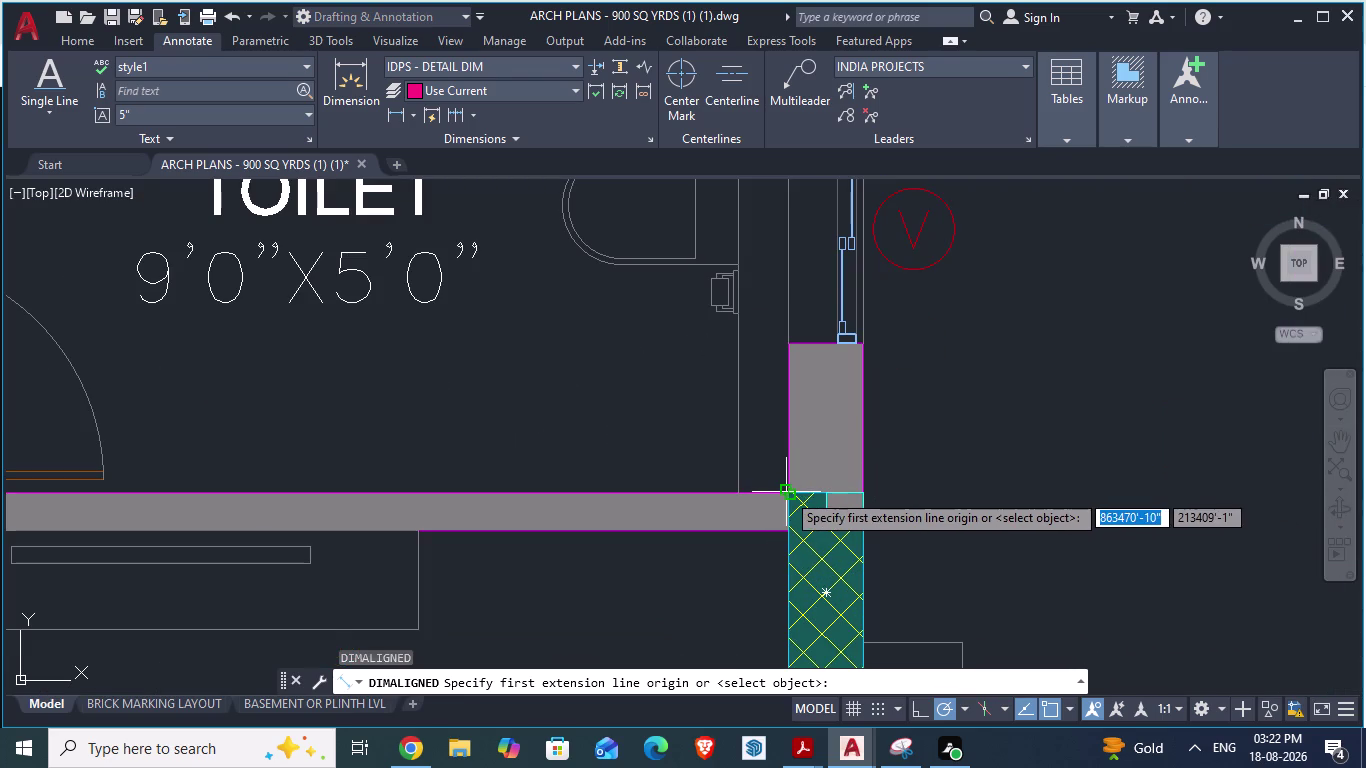
click(786, 492)
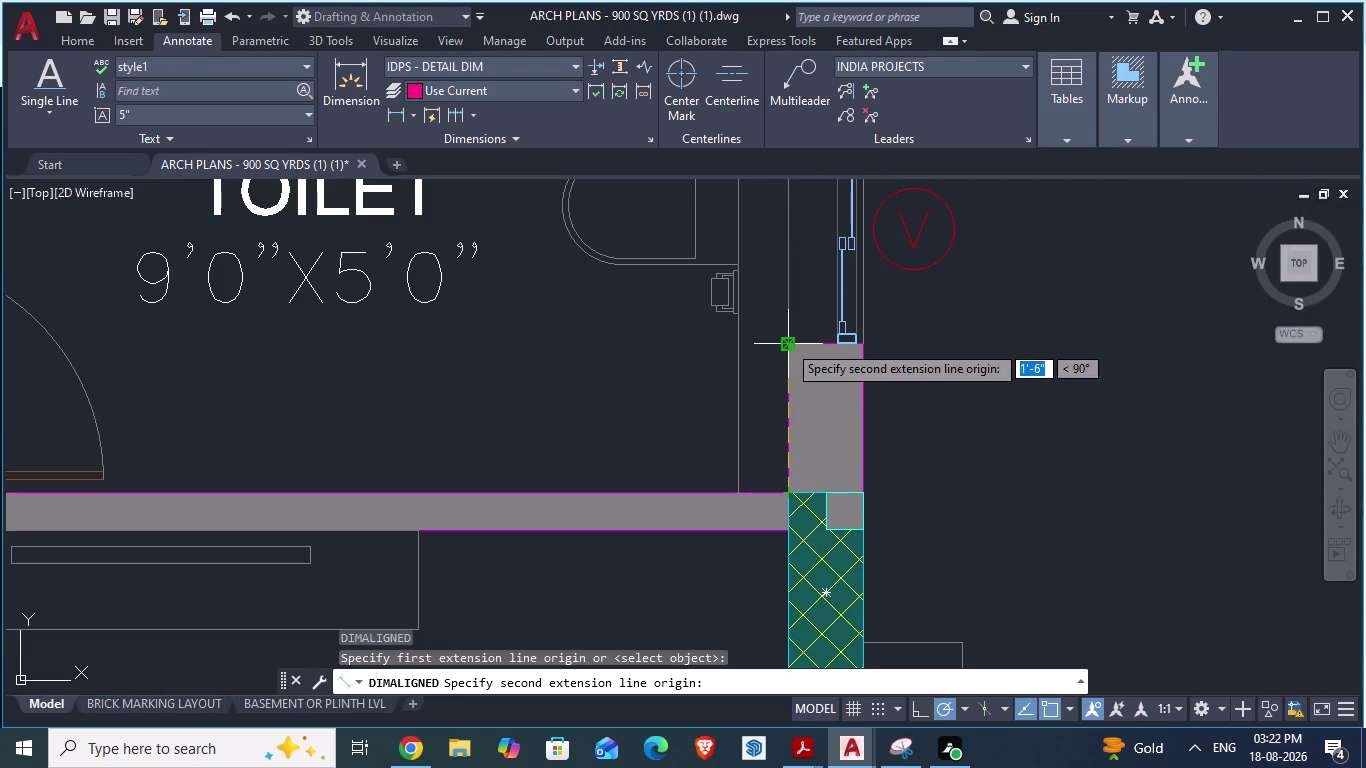
key(alt+Tab)
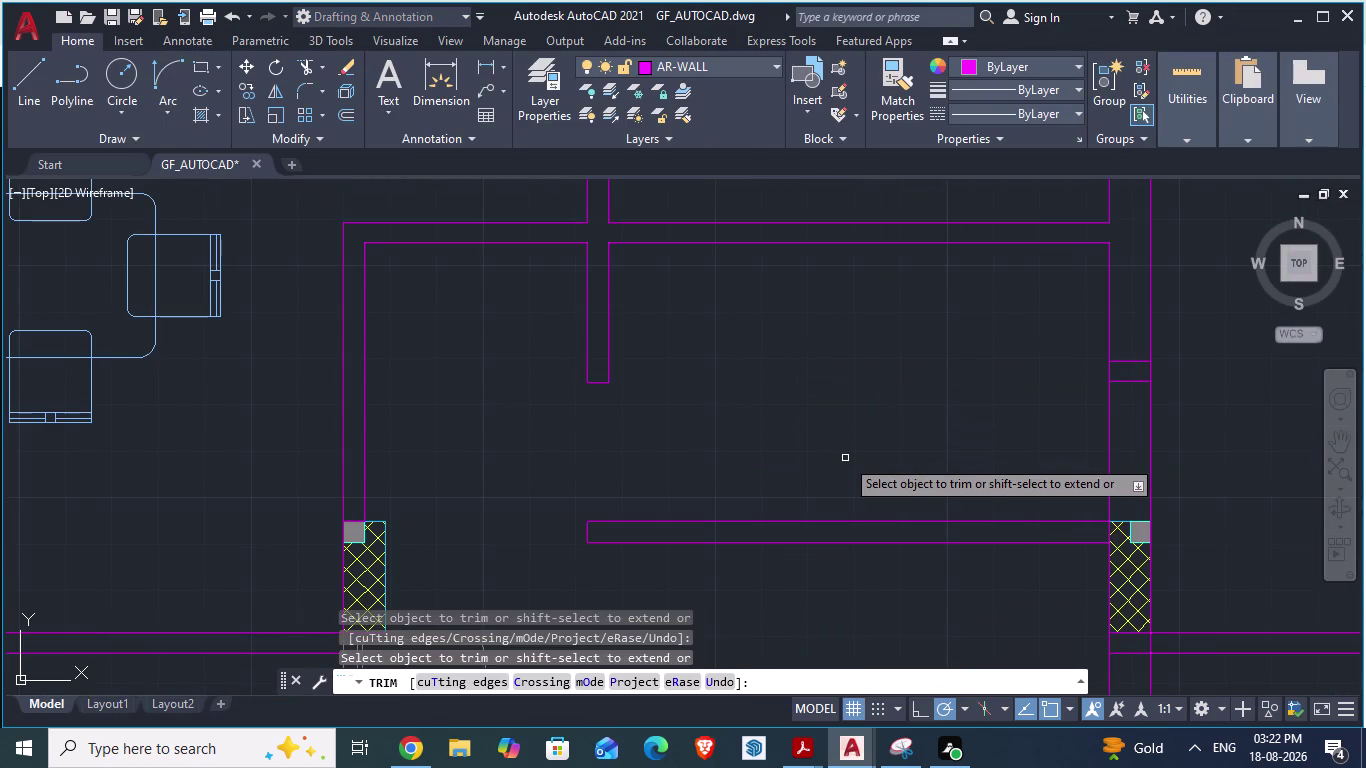
key(alt+Tab)
scroll(down, 3)
scroll(down, 3)
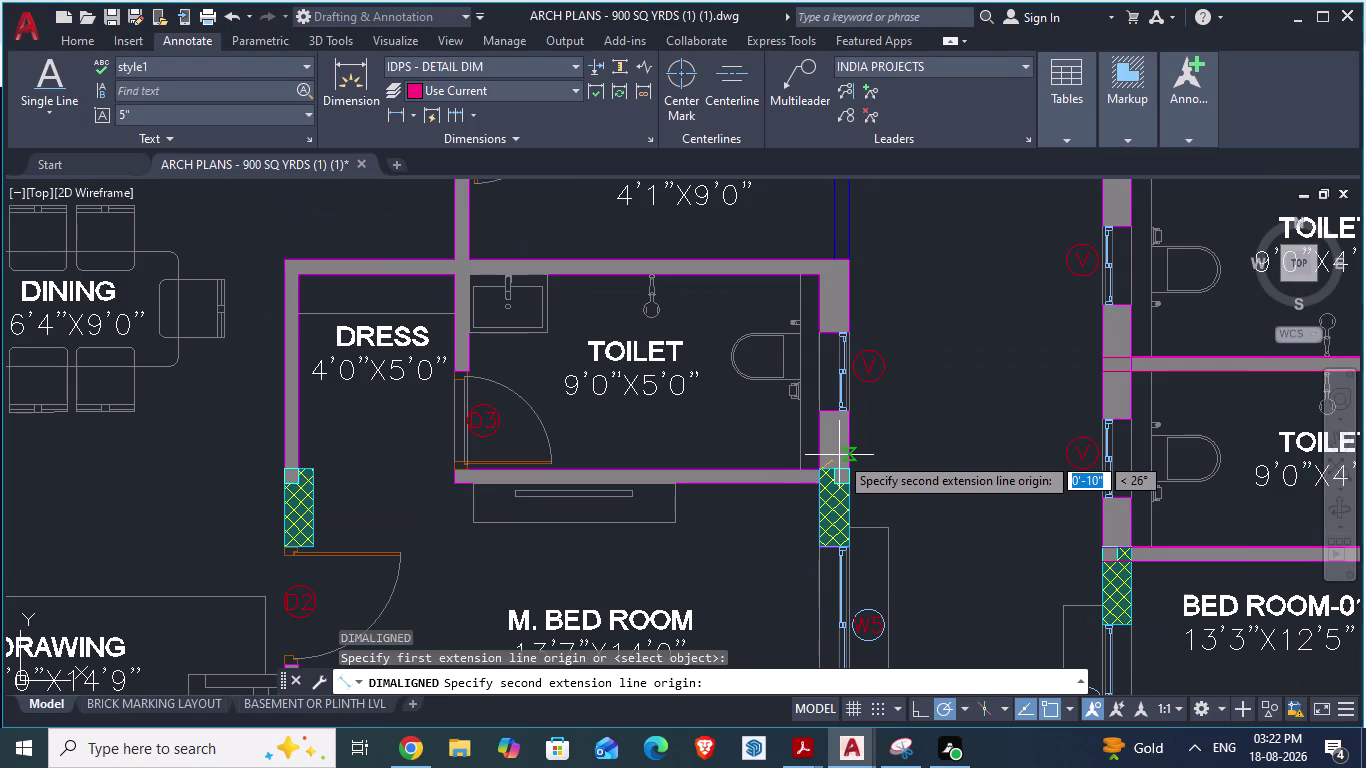